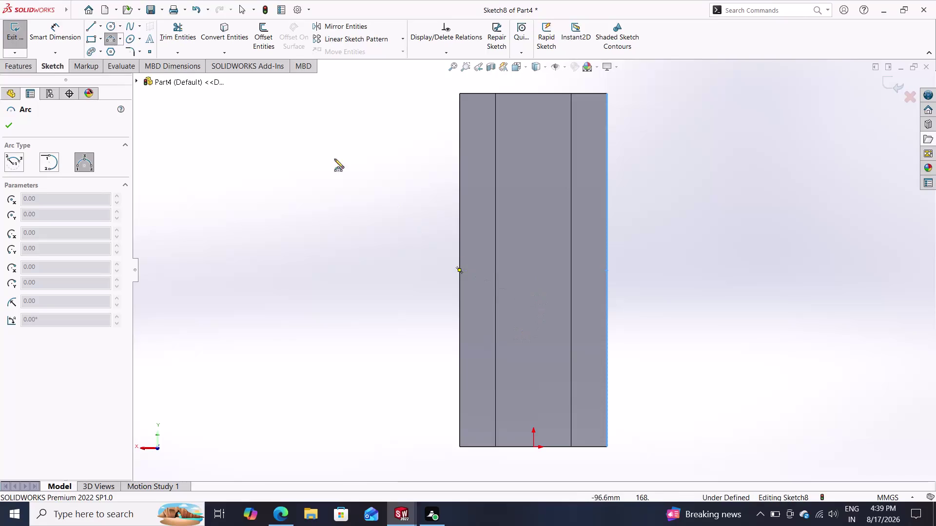
Stop drawing arcs and switch to converting model edges into Sketch8.
click(109, 36)
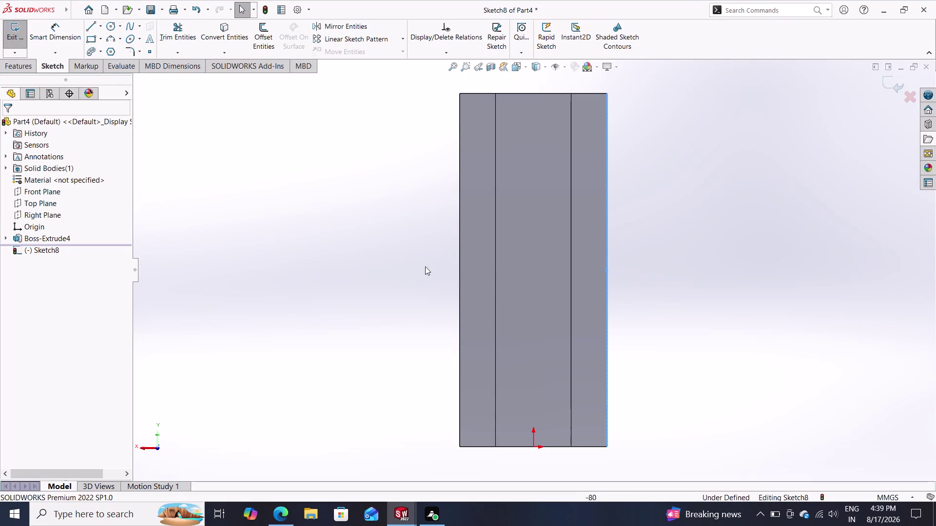
key(Escape)
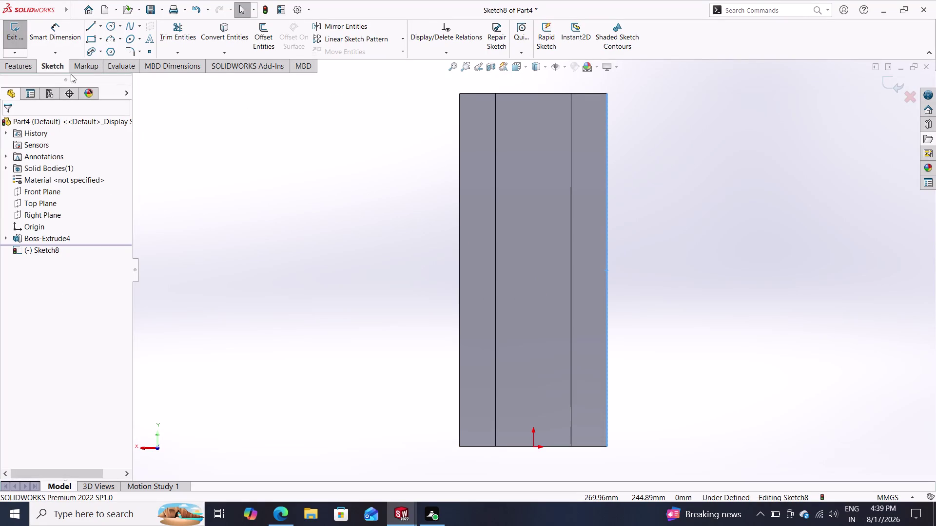
click(226, 35)
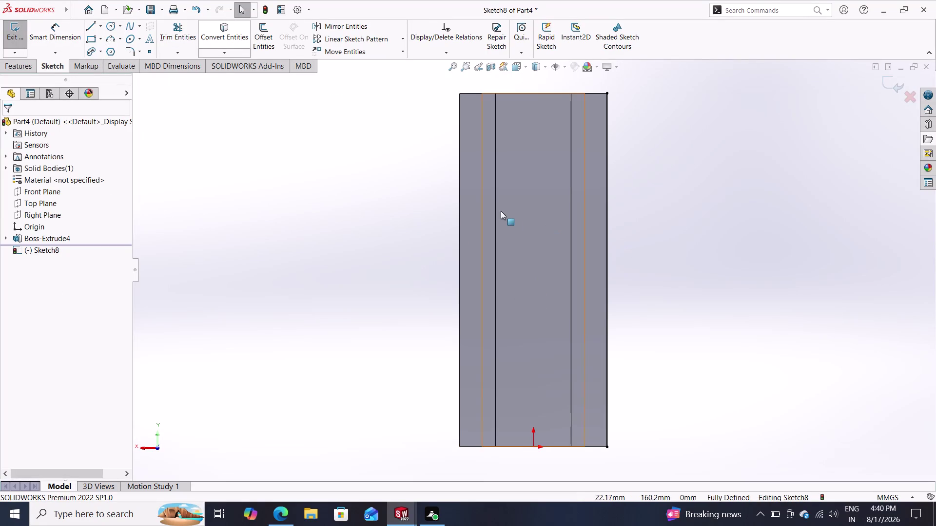
click(458, 202)
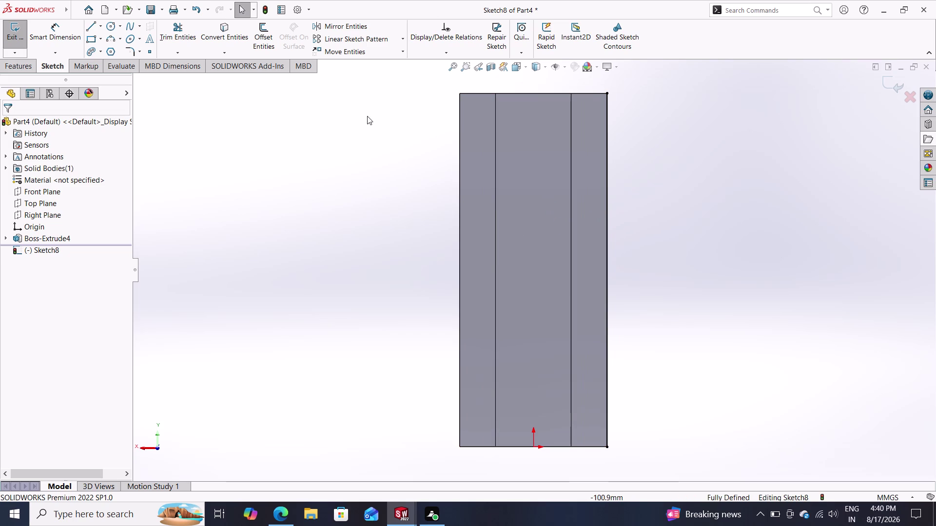
Start Convert Entities and pick the bar's inner, left and right outer edges.
click(223, 30)
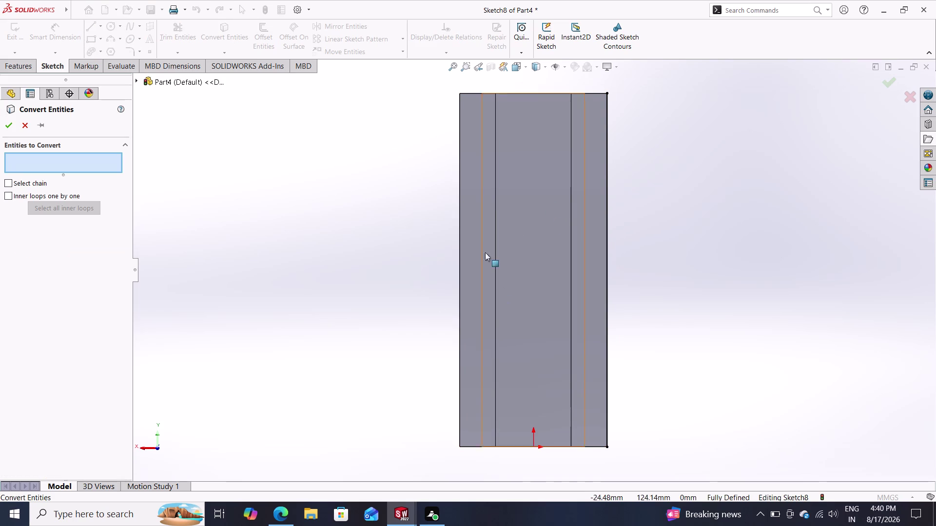
click(458, 220)
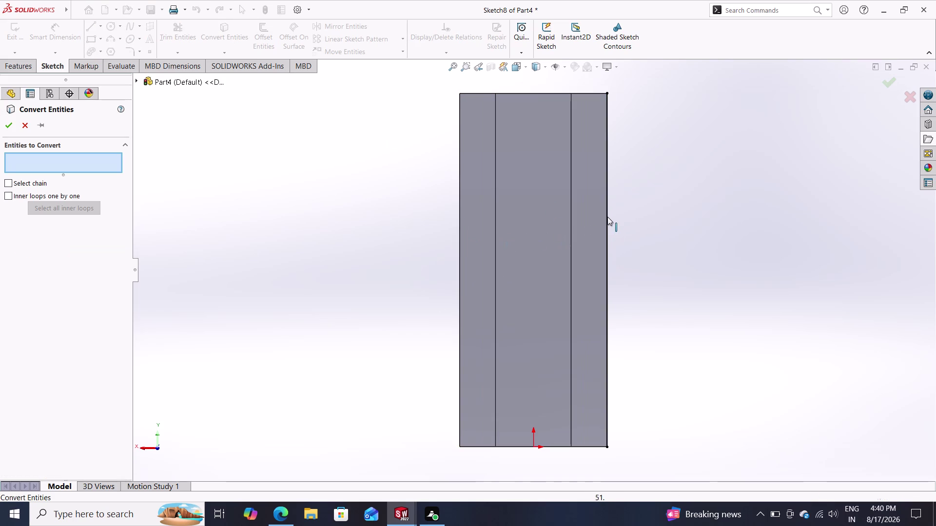
click(608, 217)
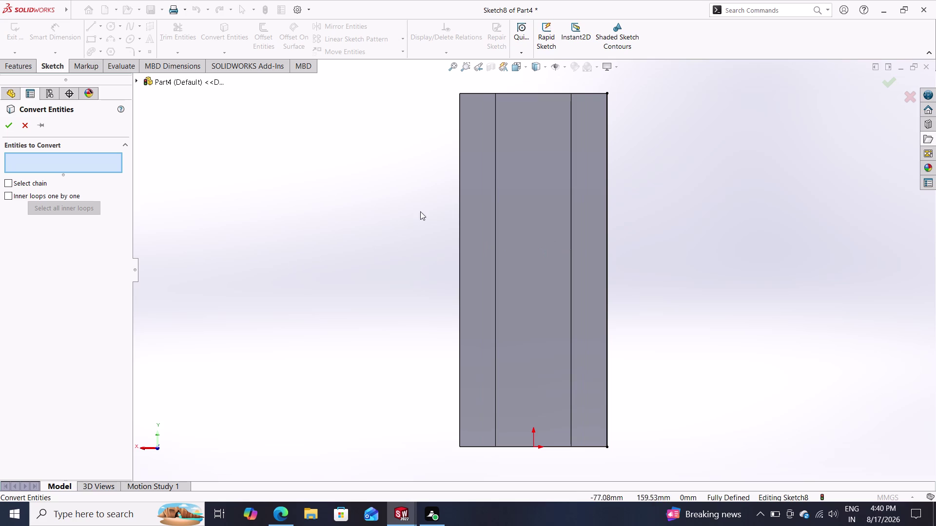
double_click(459, 217)
click(459, 216)
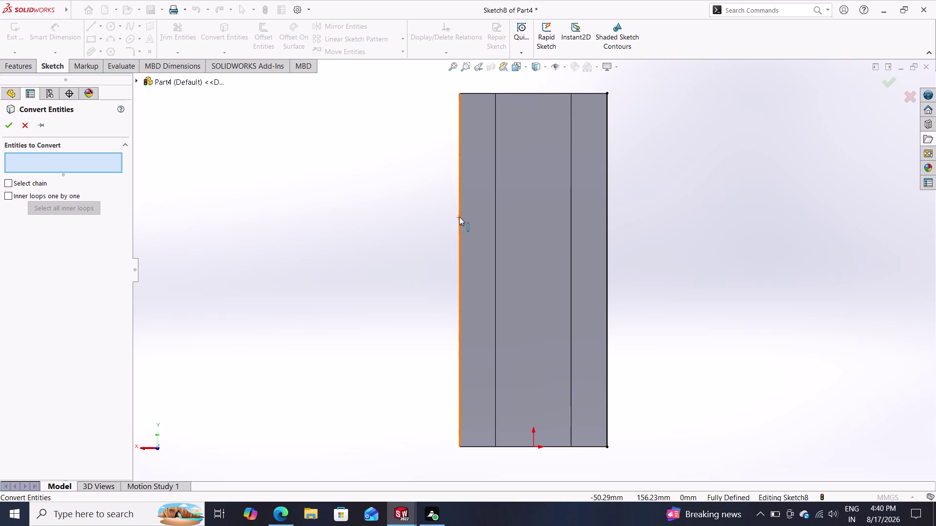
click(606, 212)
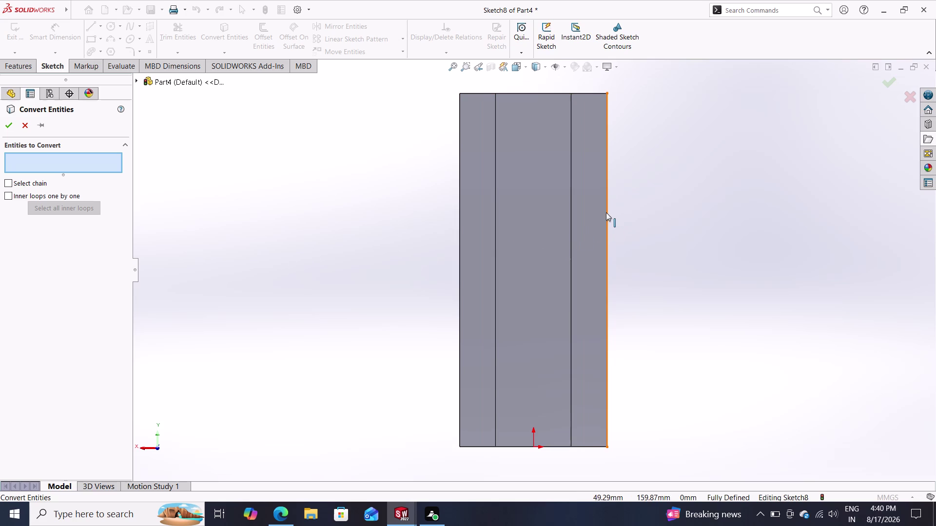
Orbit to the bar's side faces, pick a side edge, then cancel the conversion.
middle_drag(682, 300, 657, 316)
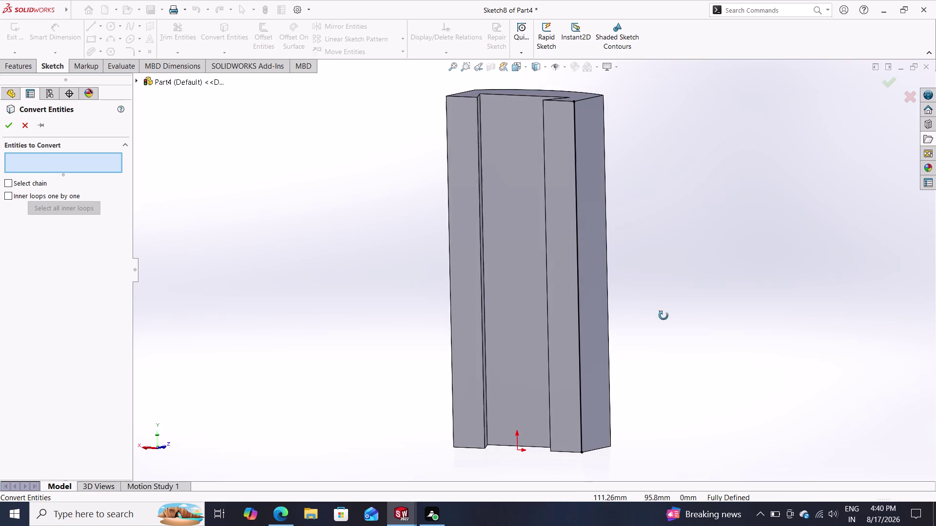
middle_drag(657, 316, 736, 314)
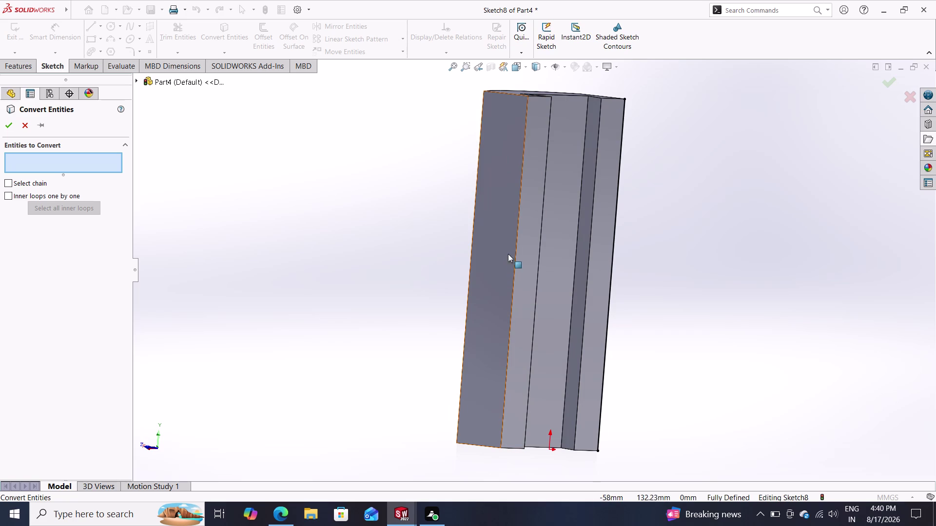
double_click(515, 248)
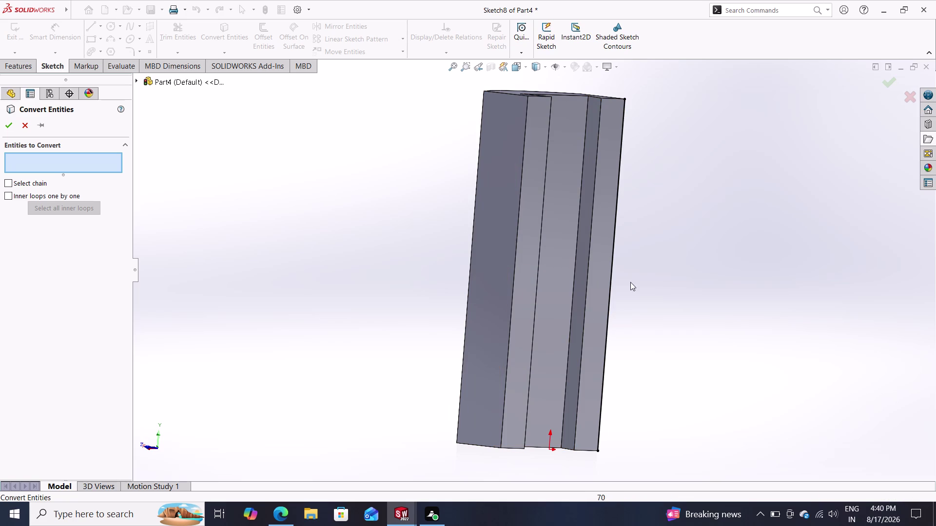
key(Escape)
key(Escape)
click(5, 124)
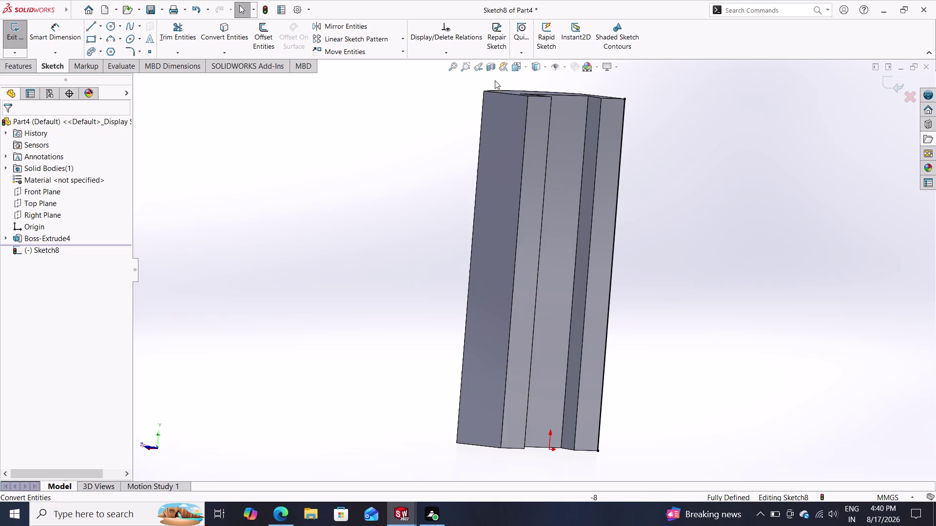
Return to the face-on view and try placing arc points on the bar's edges.
click(481, 66)
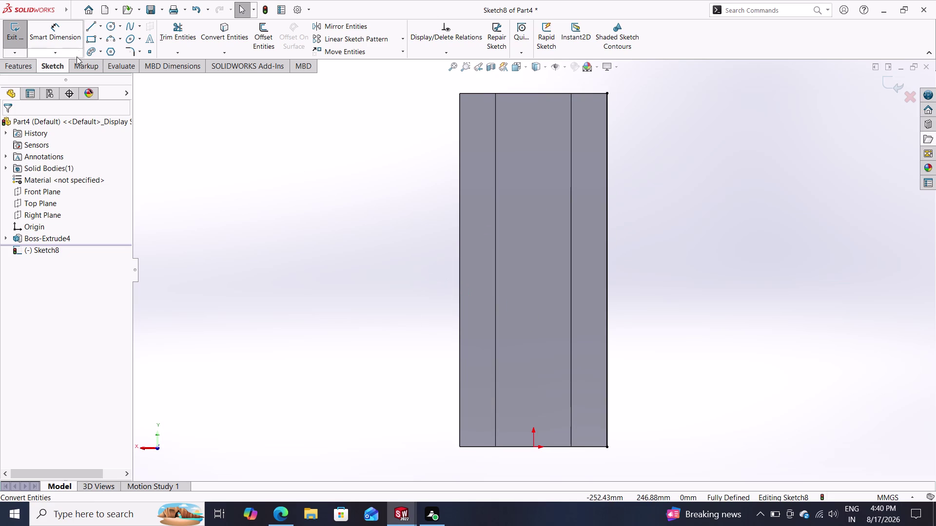
click(292, 262)
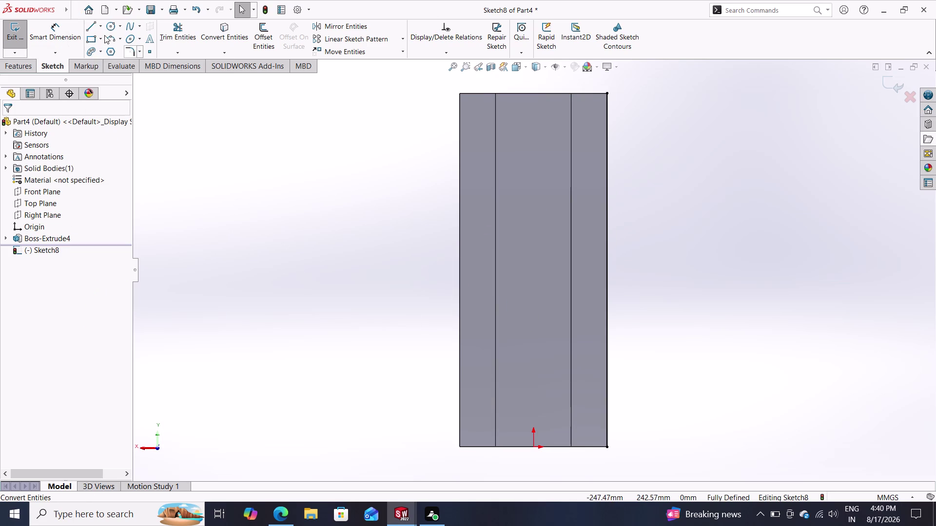
click(104, 35)
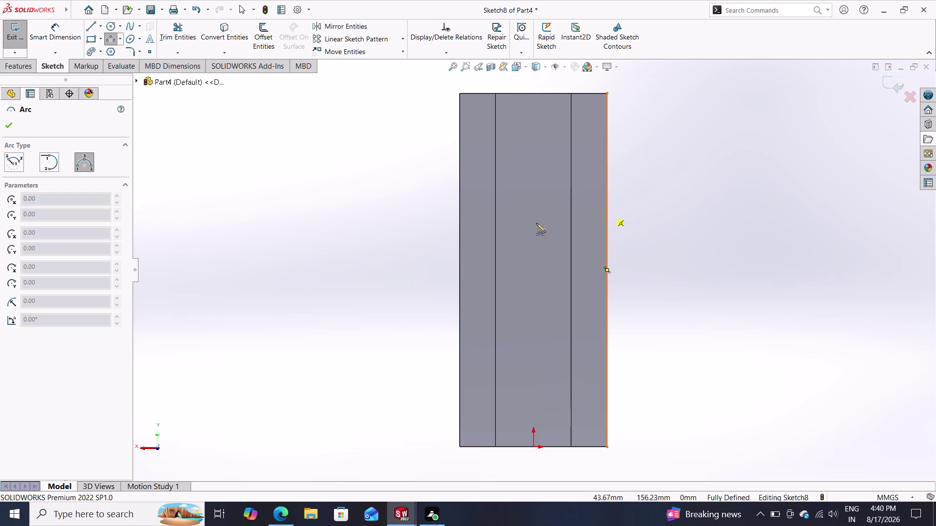
click(458, 214)
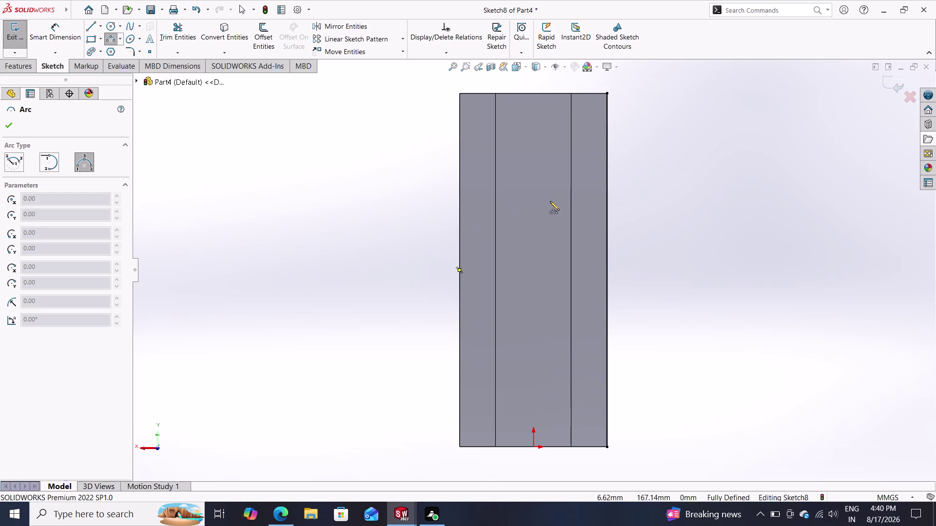
click(606, 211)
click(606, 271)
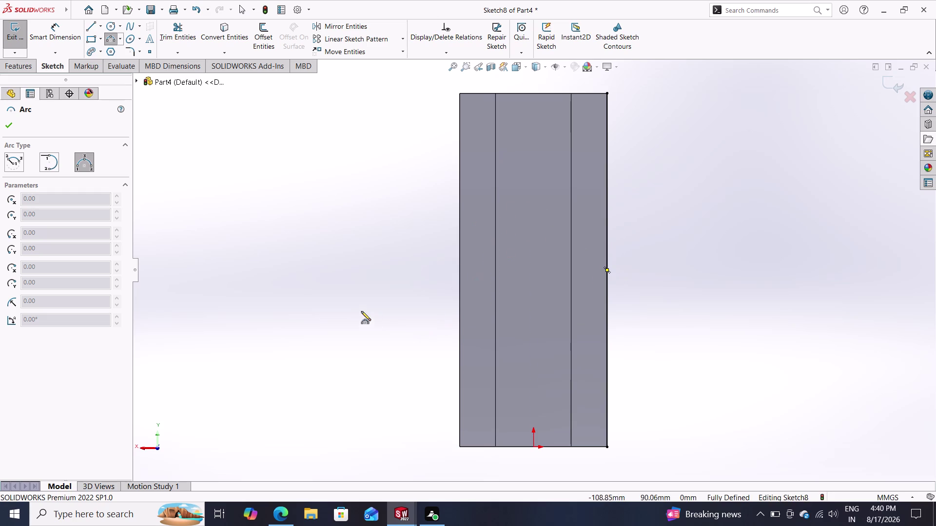
click(319, 313)
Cancel the arc drawing with repeated Escape.
key(Escape)
key(Escape)
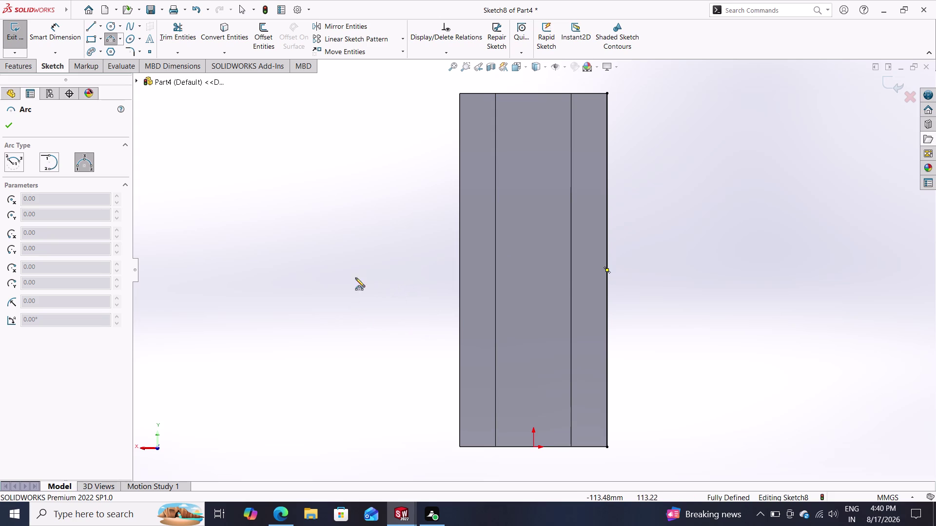
key(Escape)
key(Escape)
key(Escape)
key(Escape)
key(Escape)
key(Escape)
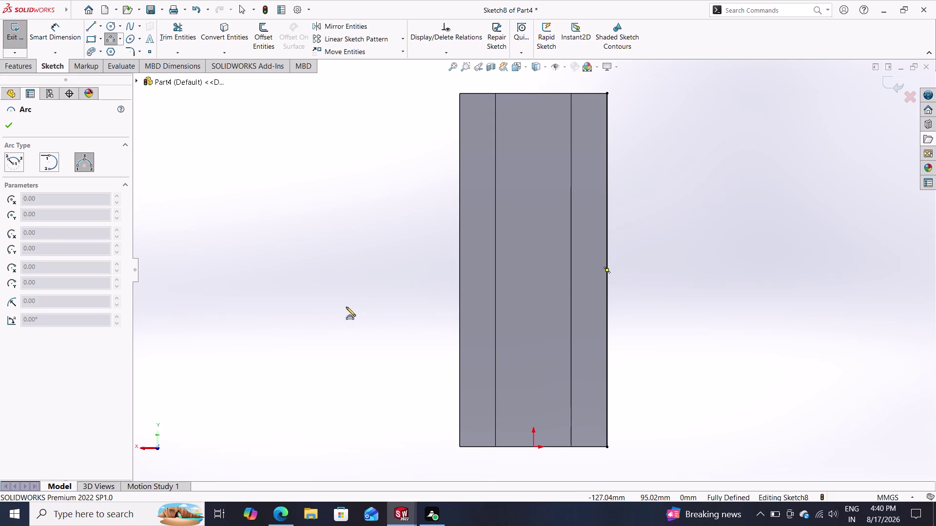
click(346, 307)
click(657, 222)
key(Escape)
key(Escape)
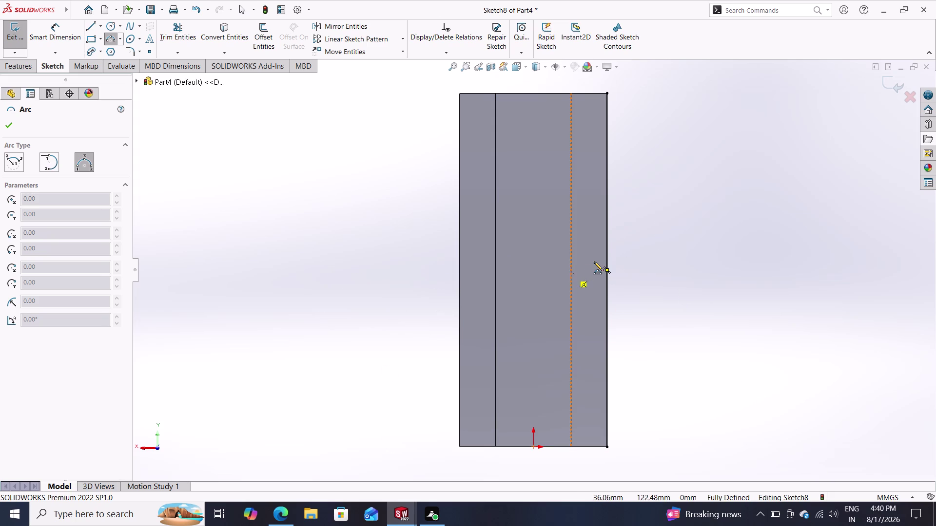
key(Escape)
key(Escape)
click(5, 123)
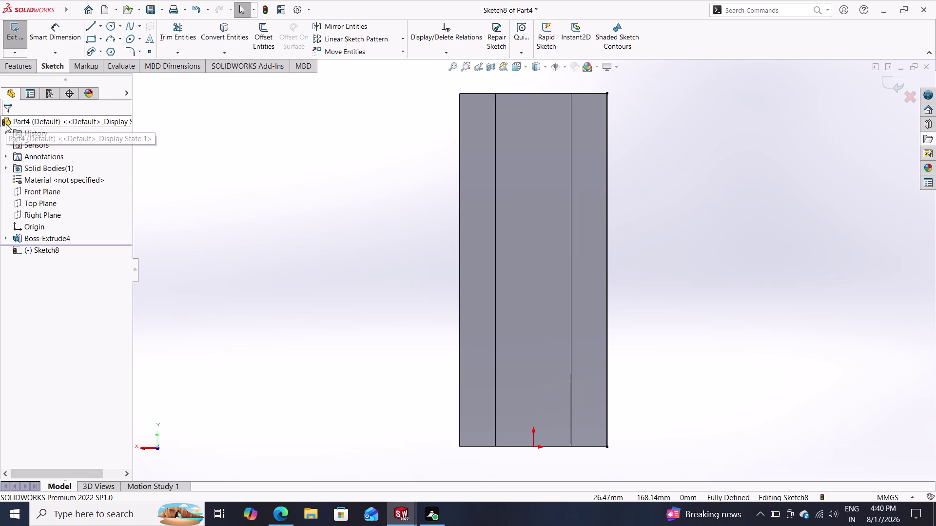
Try drawing an arc along the bar's left edge again, then stop.
click(109, 39)
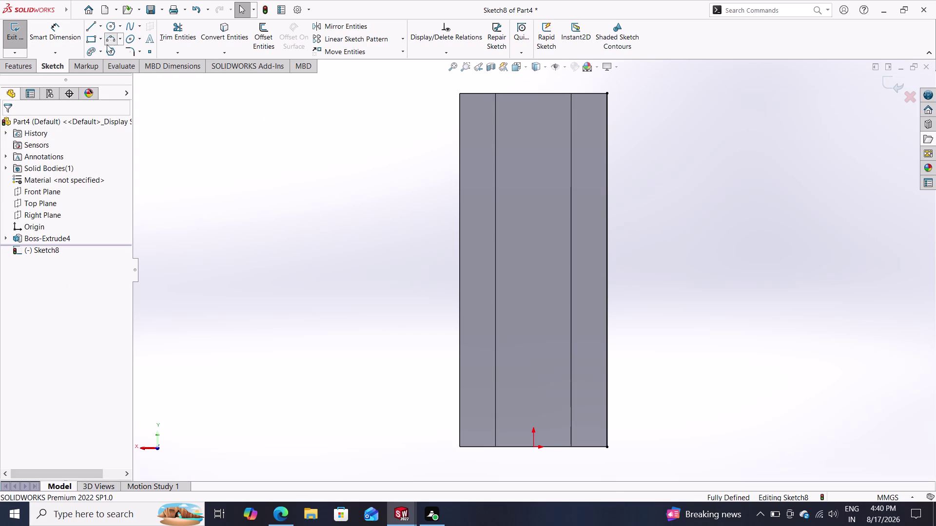
click(458, 238)
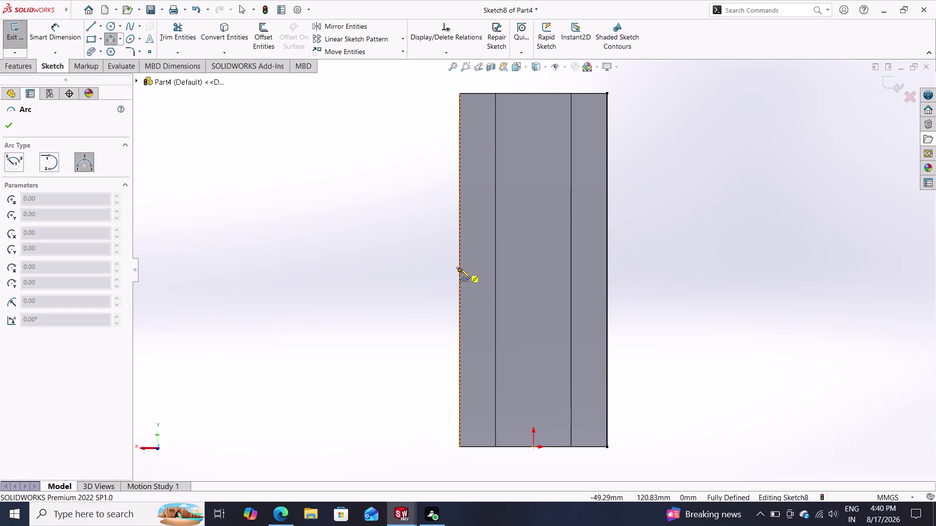
click(459, 269)
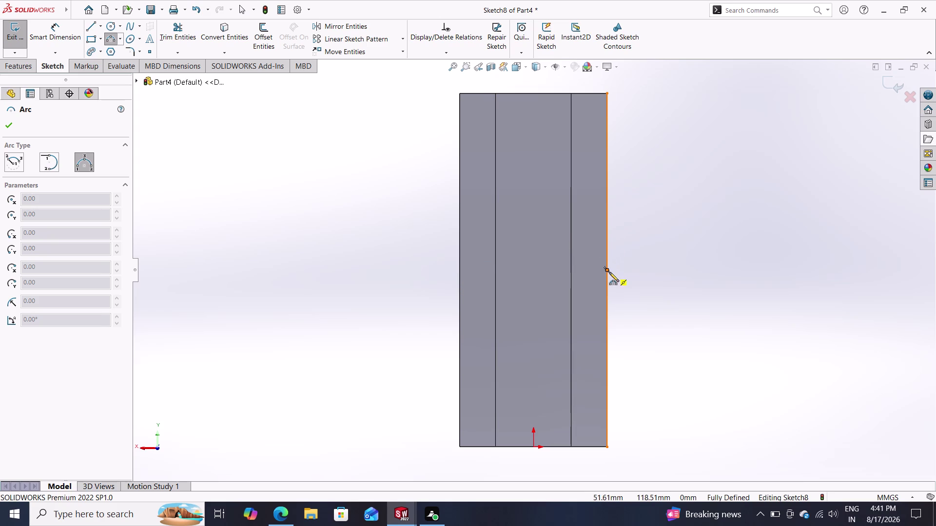
key(Escape)
key(Escape)
key(Escape)
Restart Convert Entities, zoom in, and pick the bar's left outer and other edges.
click(223, 40)
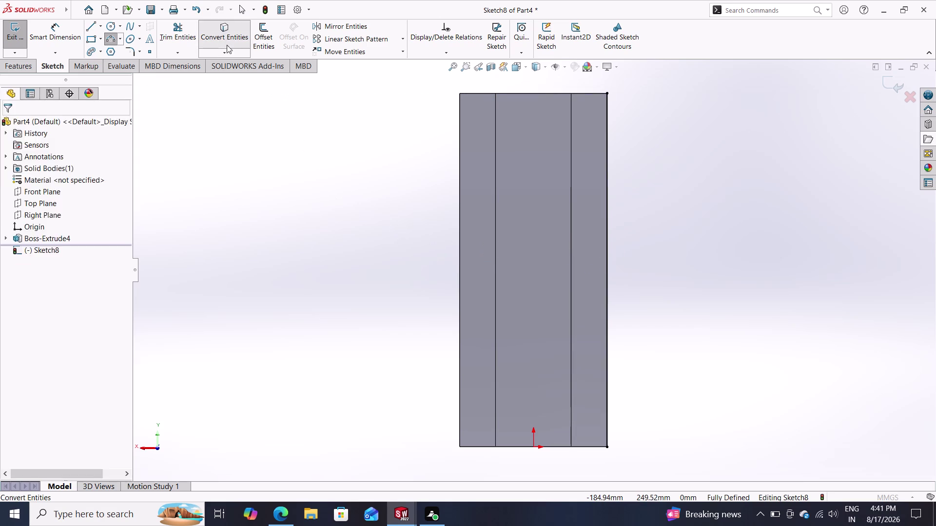
click(459, 227)
double_click(458, 228)
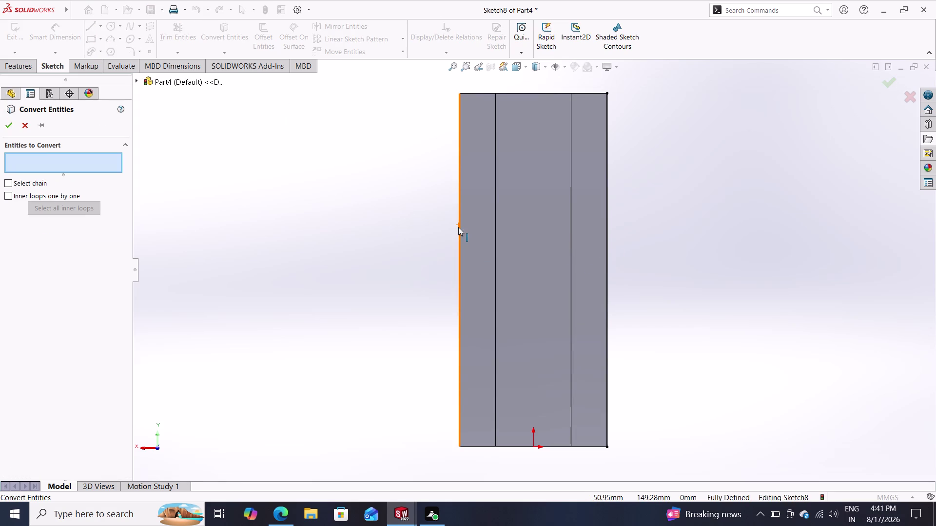
middle_click(459, 227)
scroll(up, 3)
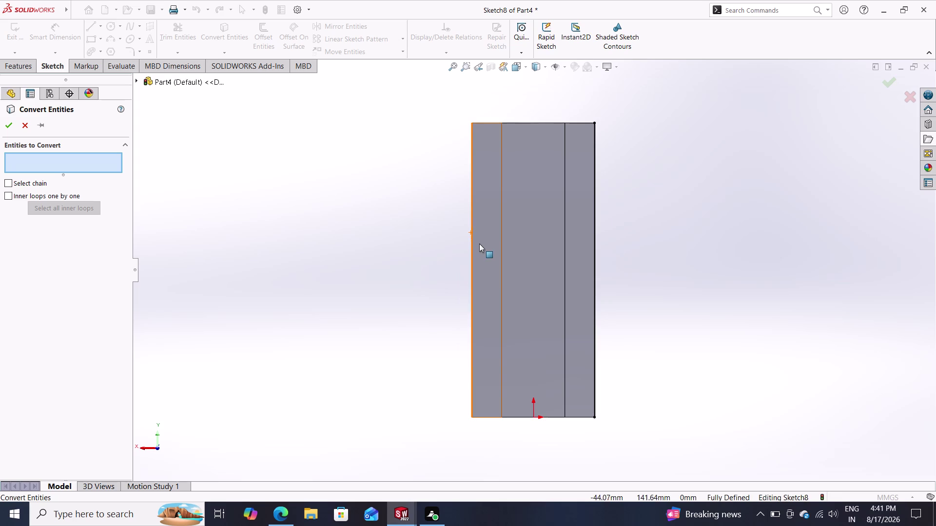
scroll(down, 3)
scroll(up, 3)
scroll(down, 3)
scroll(down, 3)
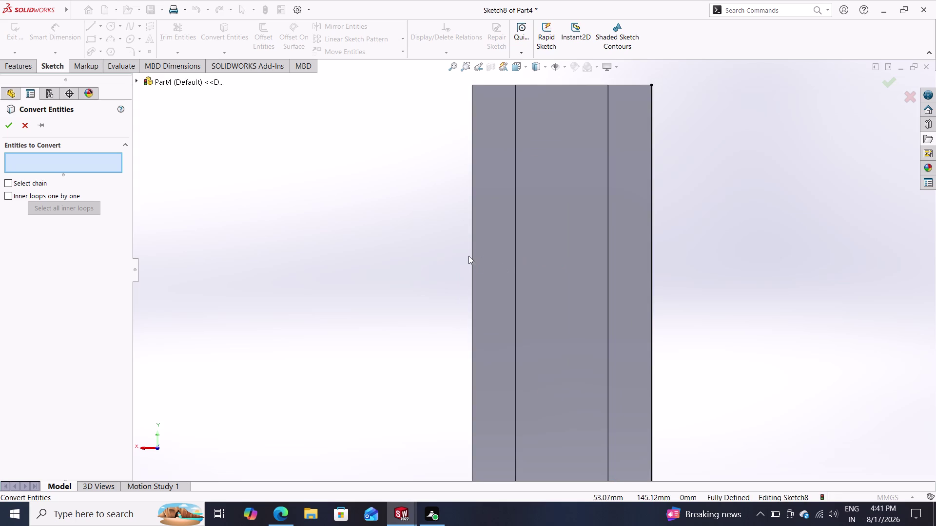
click(472, 259)
click(652, 266)
click(543, 86)
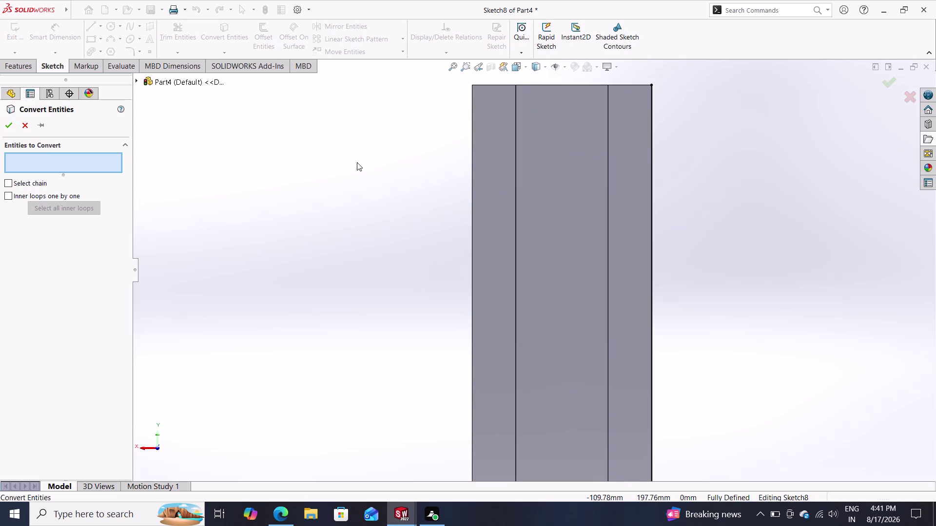
Double-click an edge, press Escape, and zoom the view.
triple_click(471, 230)
double_click(471, 230)
key(Escape)
key(Escape)
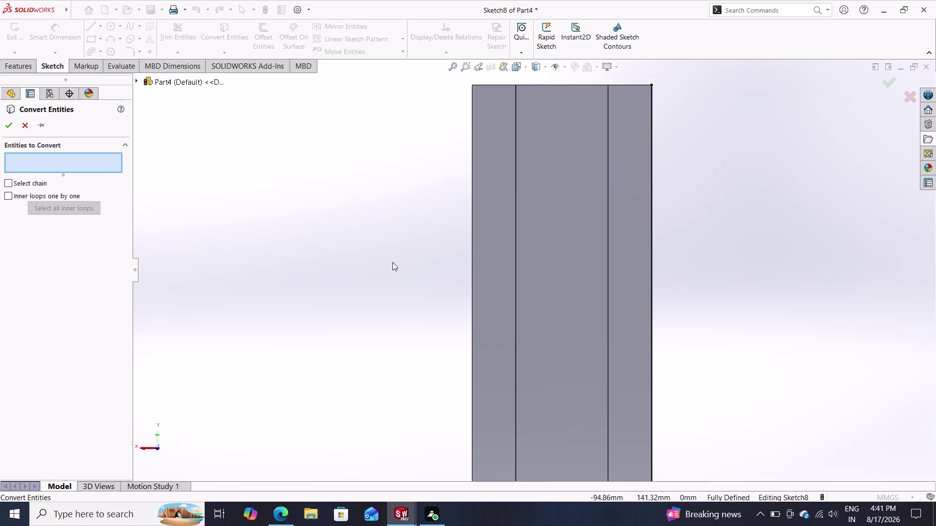
scroll(down, 3)
scroll(up, 3)
scroll(up, 3)
Orbit to show the grooved top face and leave edge conversion unapplied.
middle_drag(436, 274, 439, 276)
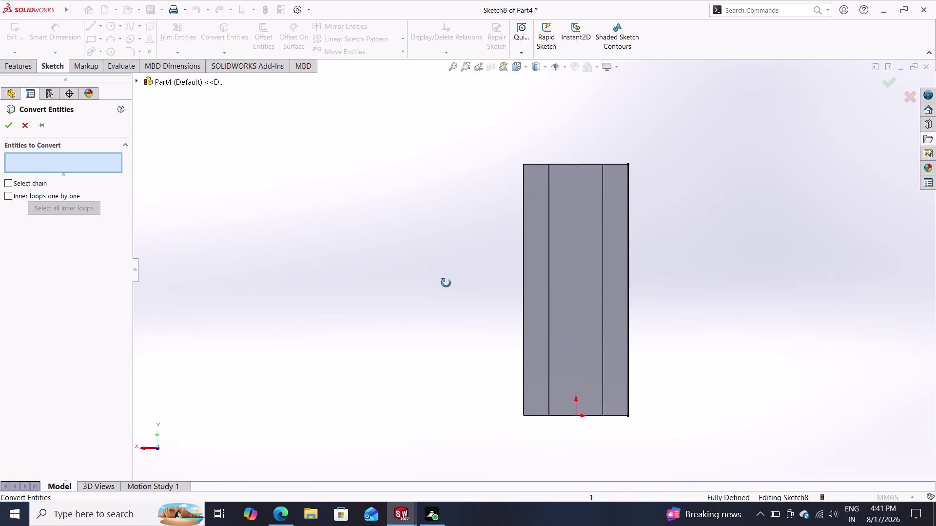
middle_drag(438, 276, 493, 390)
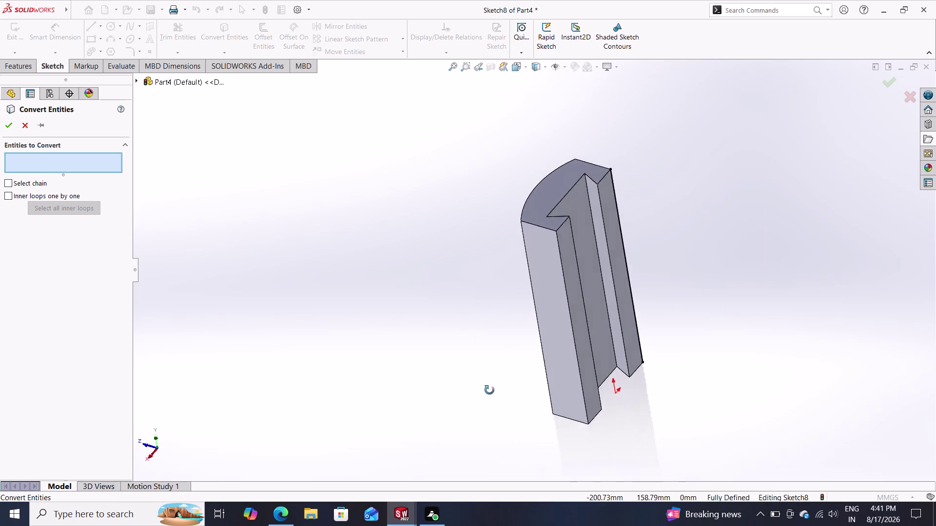
middle_drag(493, 390, 375, 418)
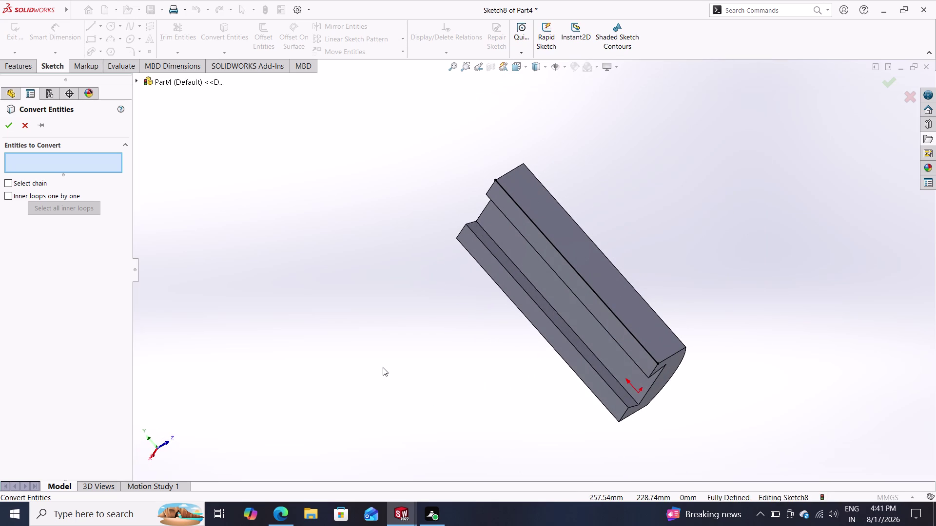
key(Escape)
click(8, 124)
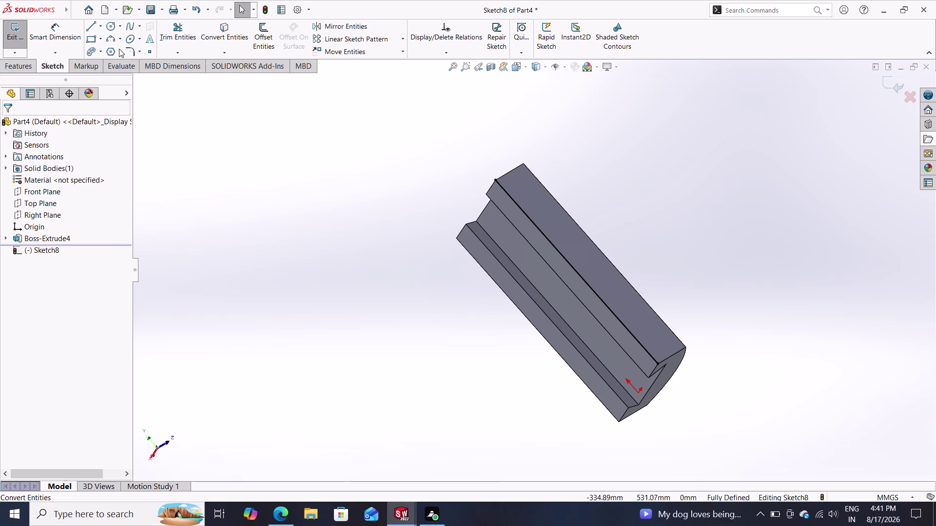
Try placing arc points on the upper ridge and lower groove edges.
click(112, 38)
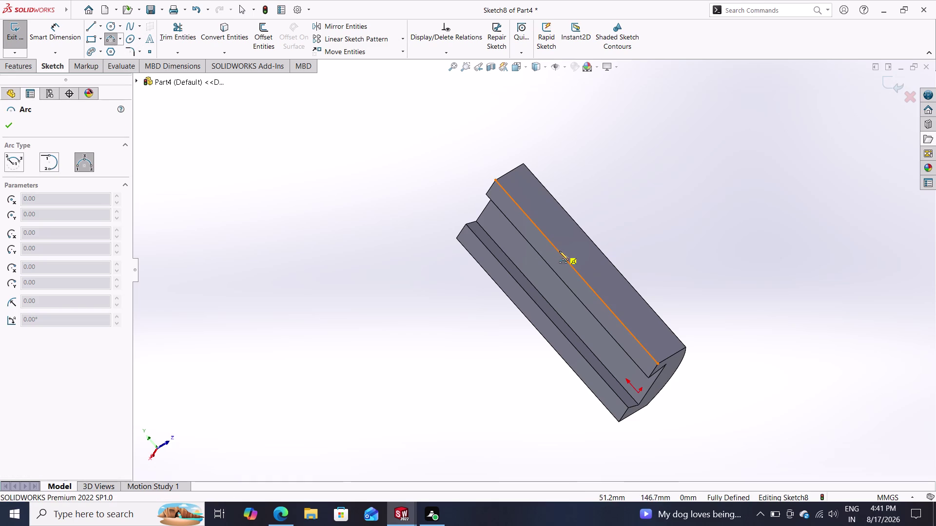
click(559, 251)
click(665, 205)
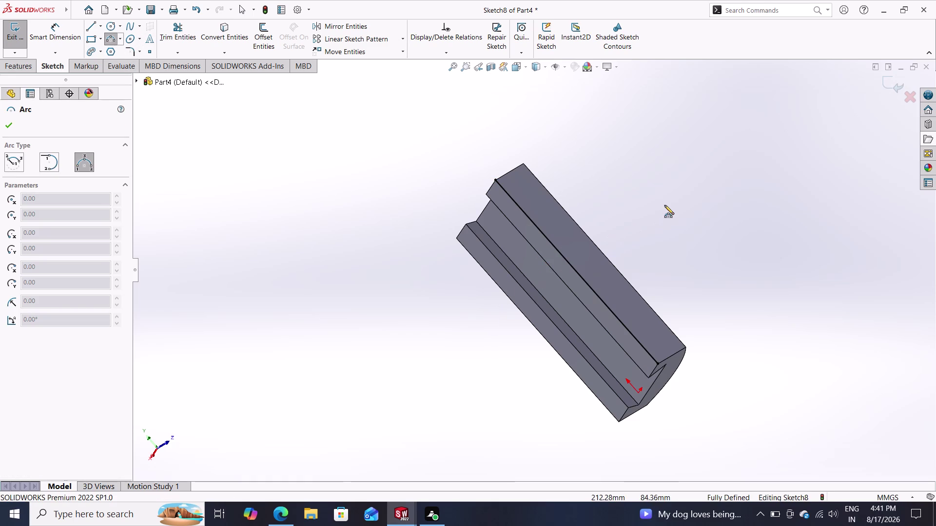
click(535, 307)
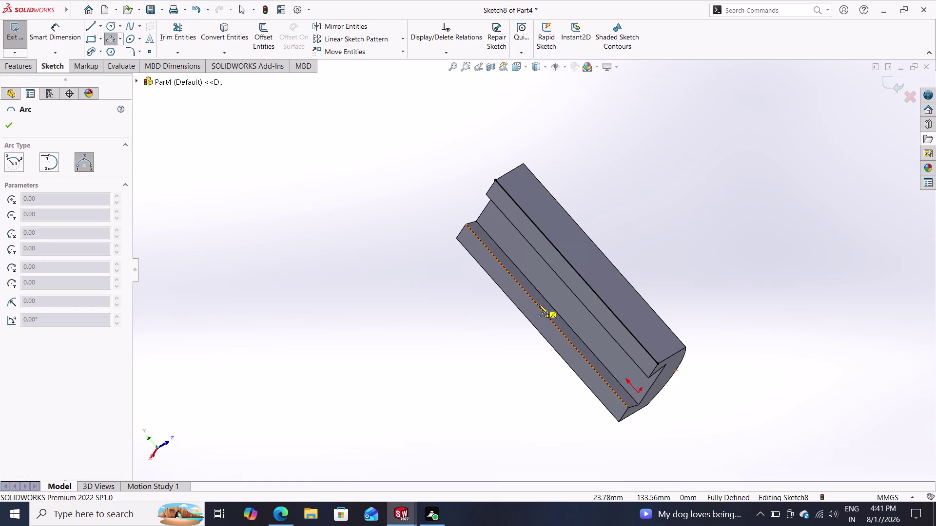
double_click(539, 305)
click(568, 265)
click(571, 264)
drag(571, 264, 562, 271)
drag(548, 279, 539, 282)
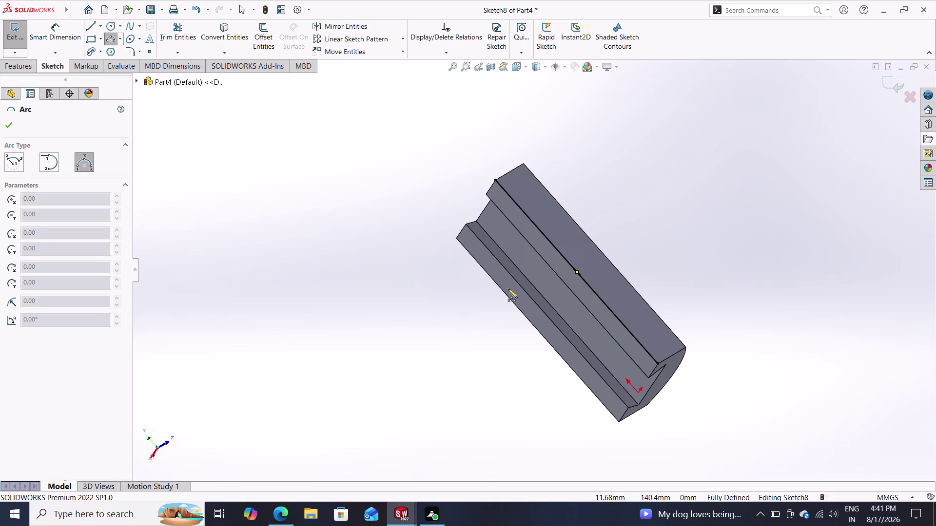
Cancel the arc tool and exit Sketch8.
key(Escape)
key(Escape)
key(Escape)
key(Escape)
key(Escape)
key(Escape)
key(Escape)
click(887, 87)
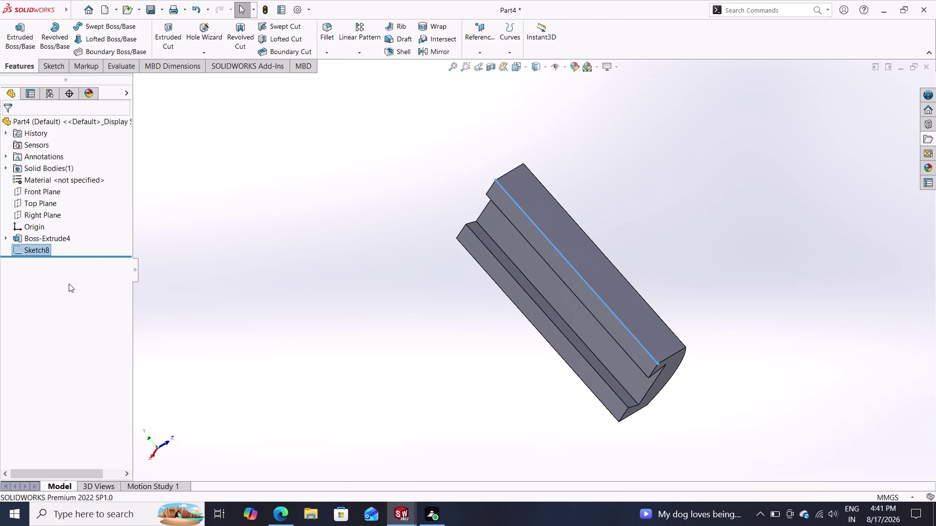
click(21, 215)
Clear the current selection and select the Right Plane.
key(Escape)
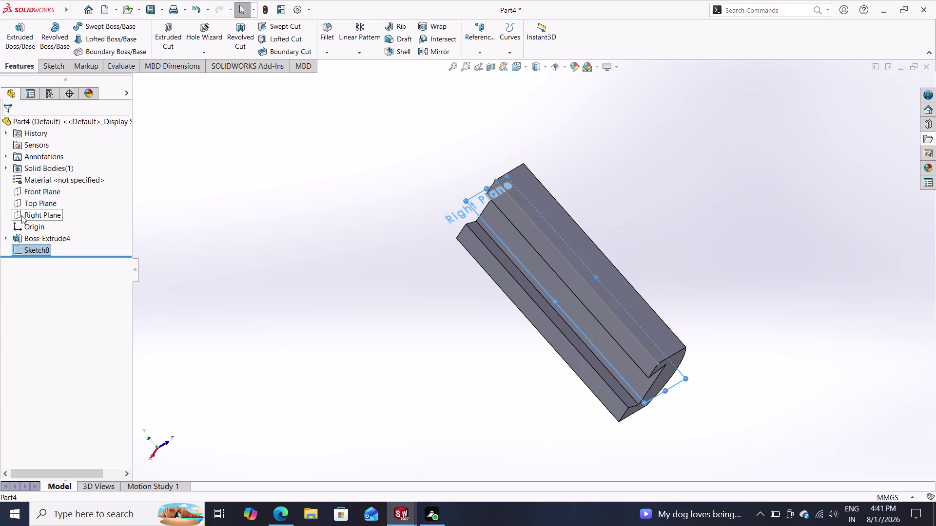
key(Escape)
key(Escape)
key(Escape)
click(493, 264)
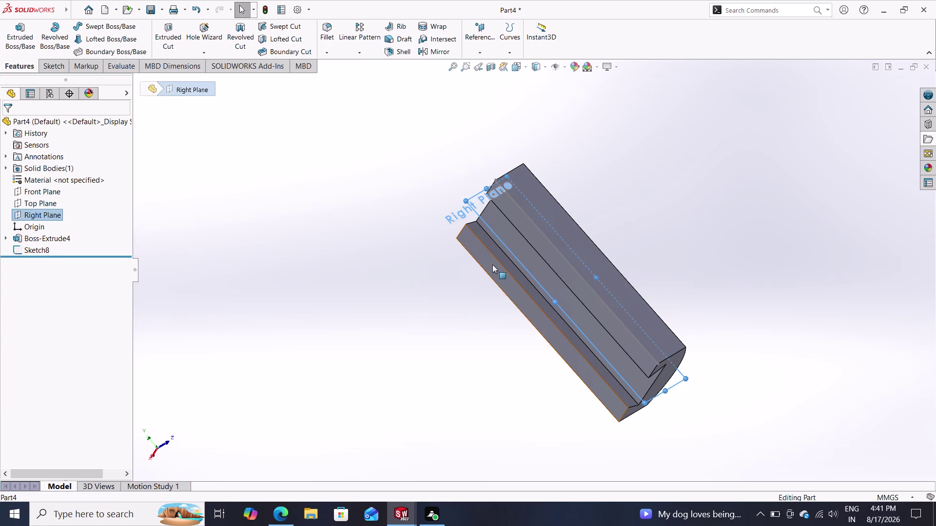
key(Escape)
key(Escape)
key(Escape)
key(Escape)
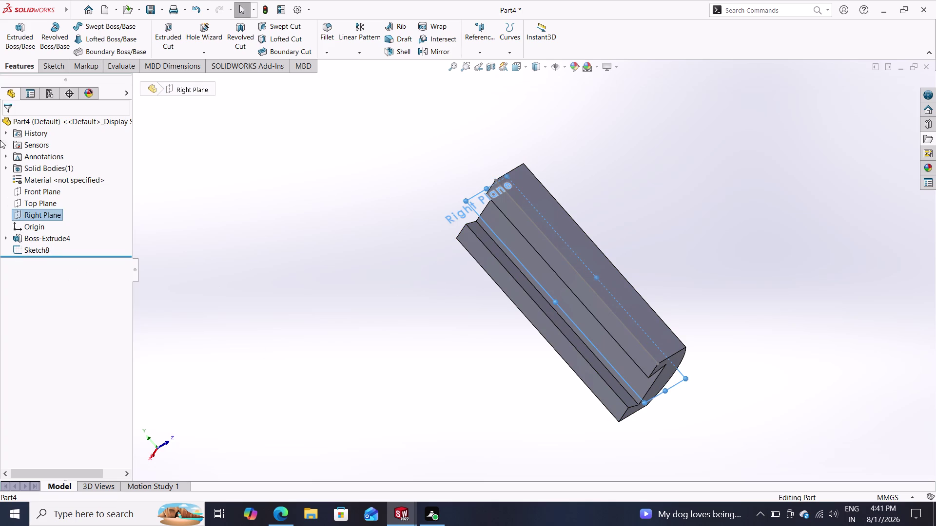
Bring up the Sketch tab commands, then cancel.
triple_click(18, 61)
click(19, 60)
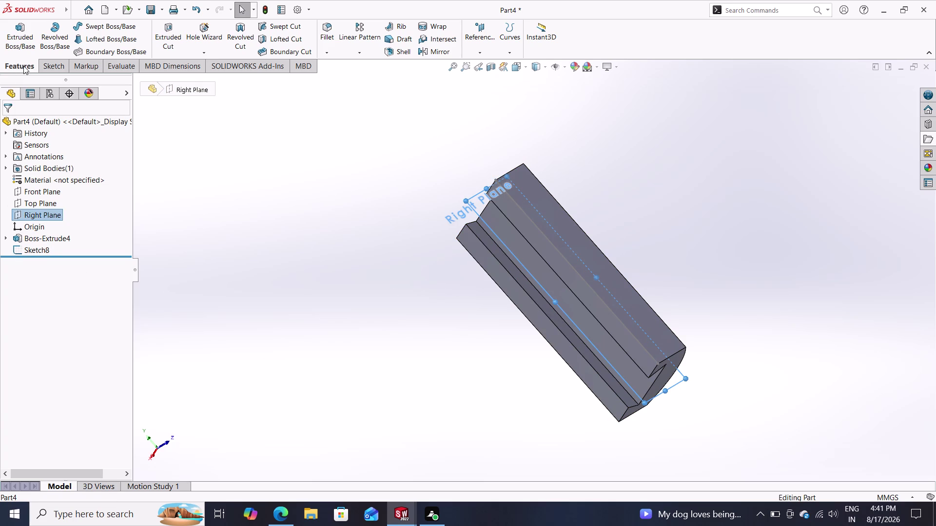
click(23, 66)
click(62, 61)
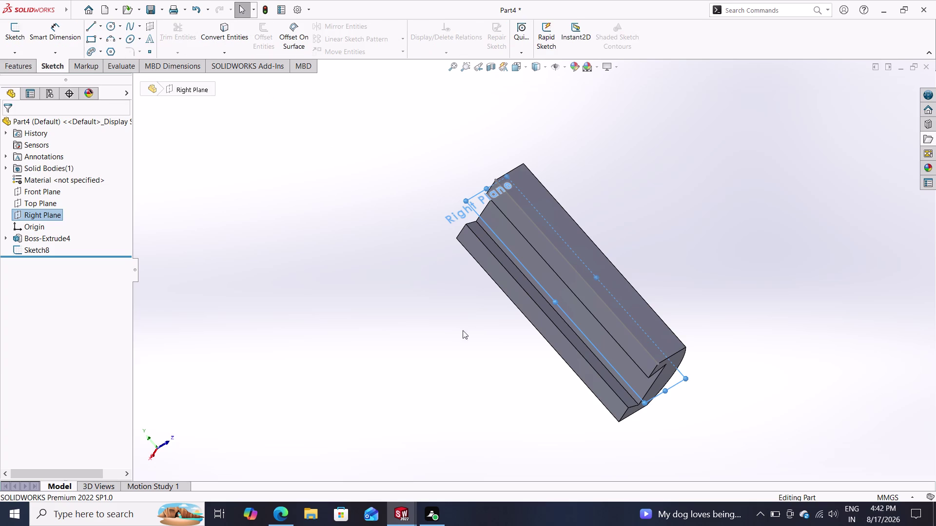
key(Escape)
key(Escape)
Orbit the bar to view its side, curved end and underside.
middle_drag(455, 343, 457, 341)
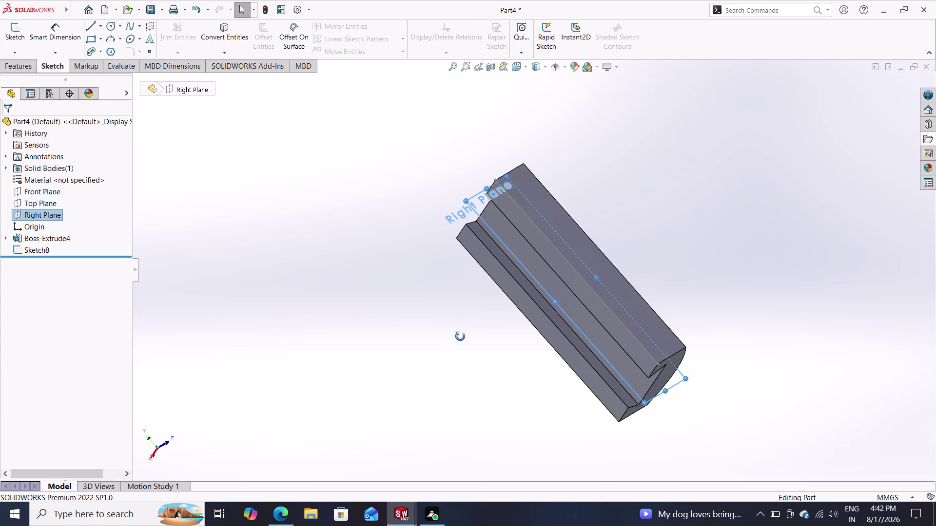
middle_drag(457, 341, 577, 249)
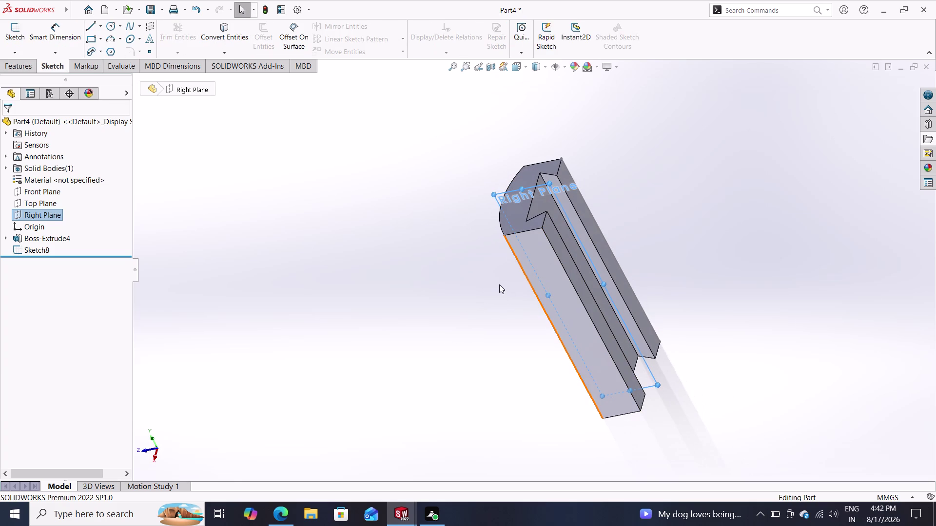
key(Escape)
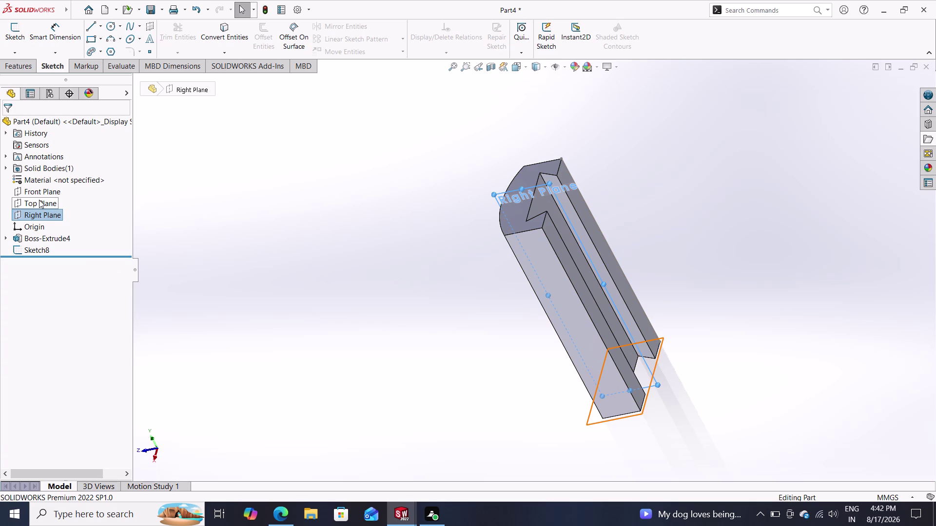
key(Escape)
key(Escape)
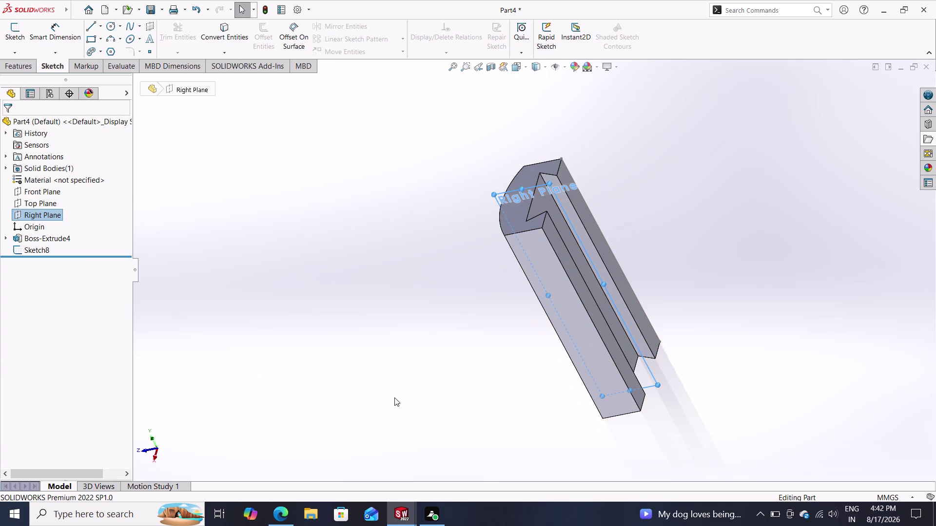
middle_drag(503, 402, 429, 391)
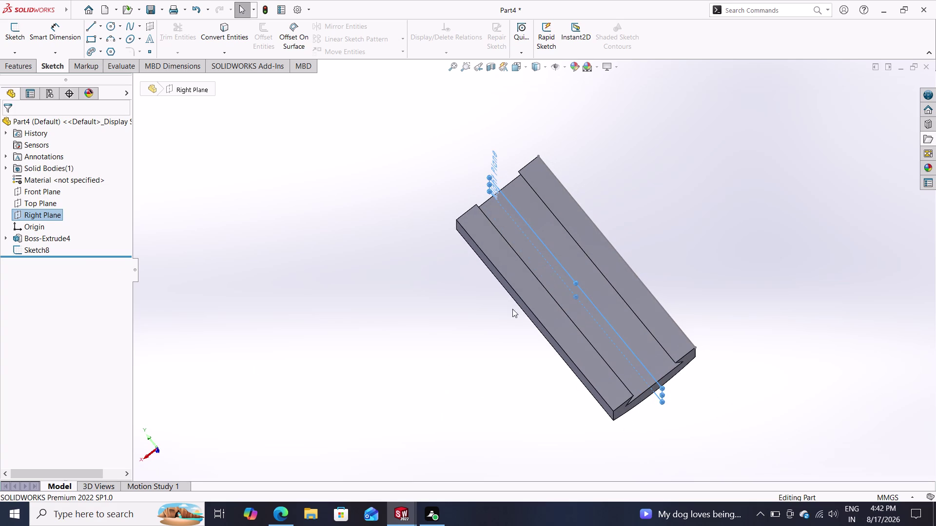
Pick a face on the curved underside and bring up the sketching commands.
click(527, 291)
click(532, 280)
double_click(529, 280)
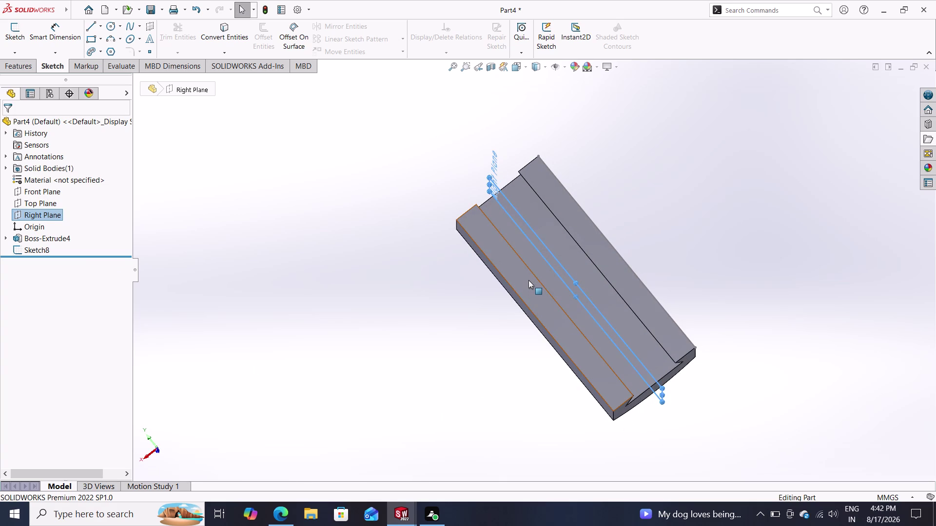
click(26, 60)
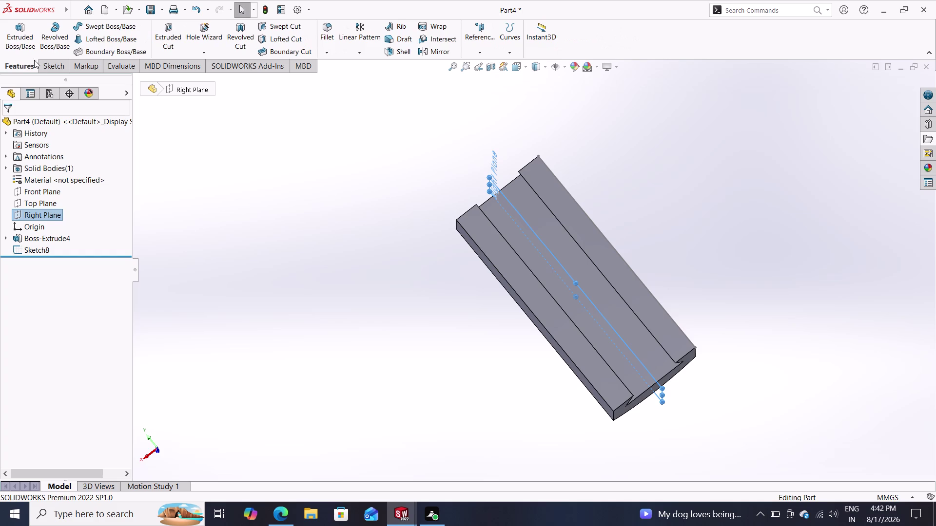
click(48, 67)
Start a new sketch, then cancel the plane-selection prompt.
click(15, 32)
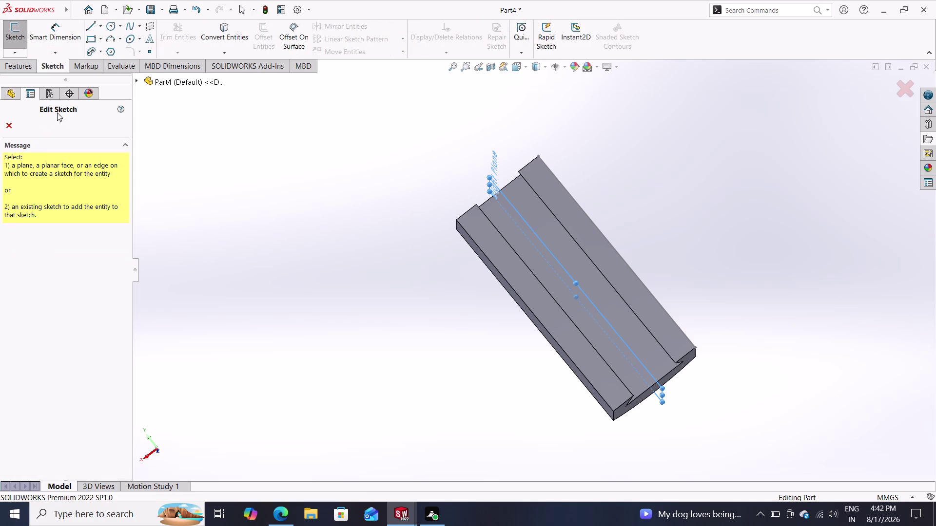
click(906, 86)
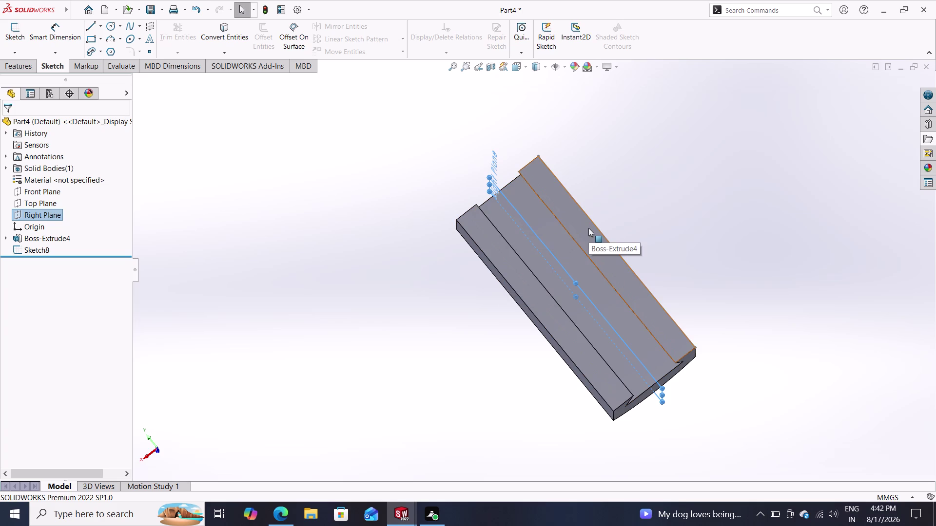
key(Escape)
key(Escape)
key(Escape)
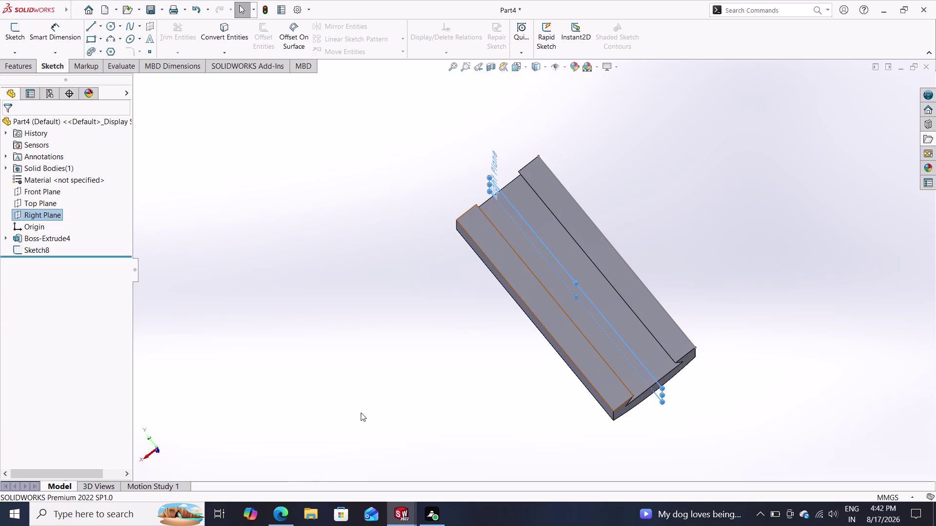
key(Escape)
key(Escape)
Reopen Sketch8, undo twice, zoom, and activate Convert Entities on the bar.
click(529, 292)
key(ctrl+z)
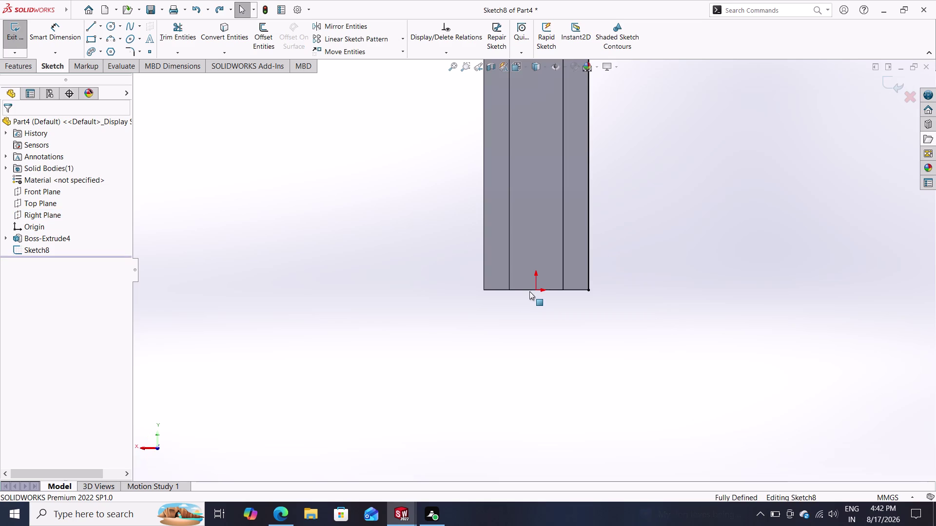
key(ctrl+z)
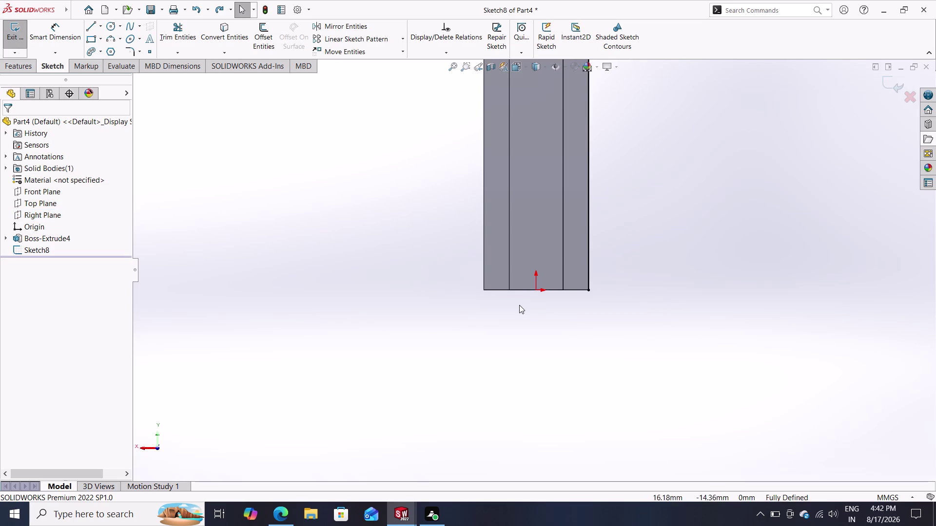
scroll(down, 3)
scroll(down, 3)
scroll(down, 3)
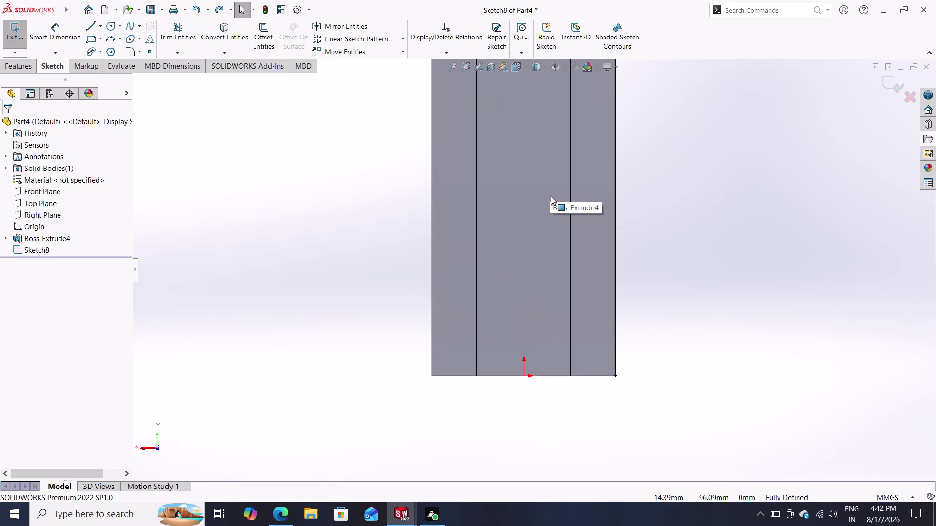
scroll(up, 3)
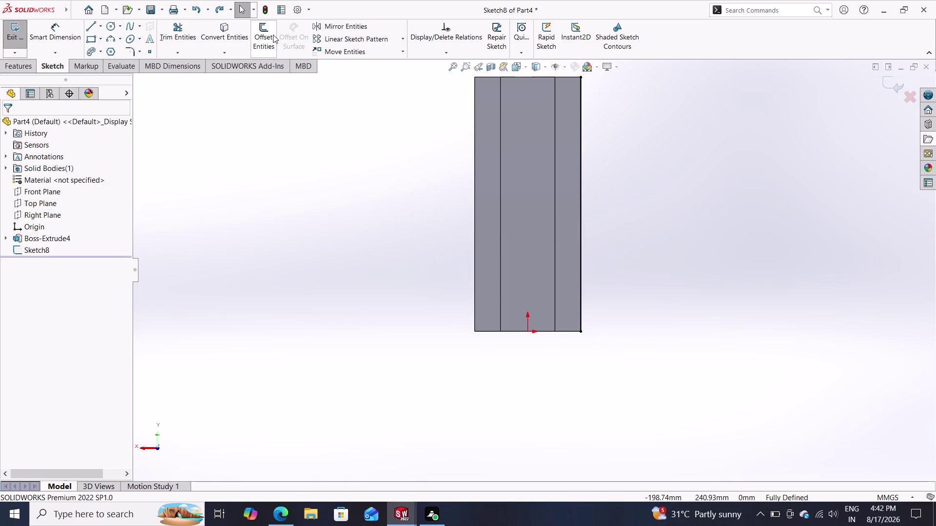
click(225, 38)
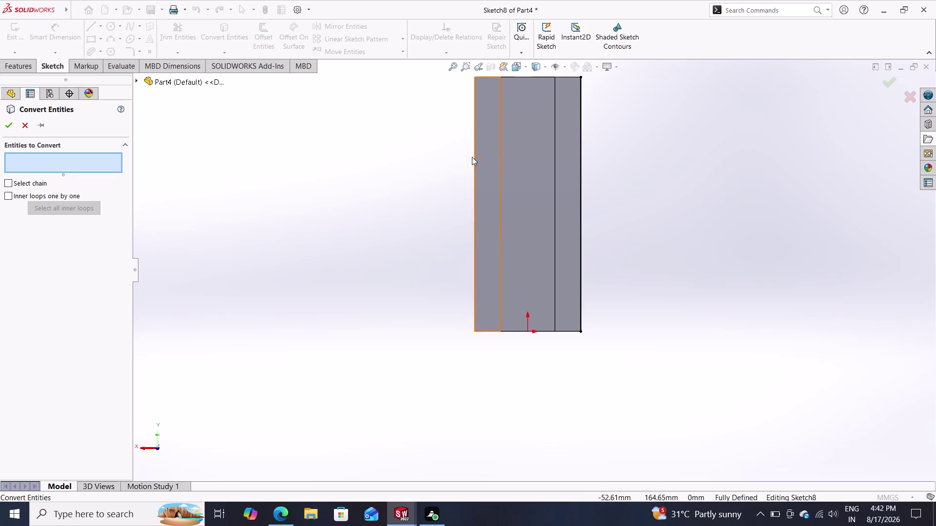
click(474, 159)
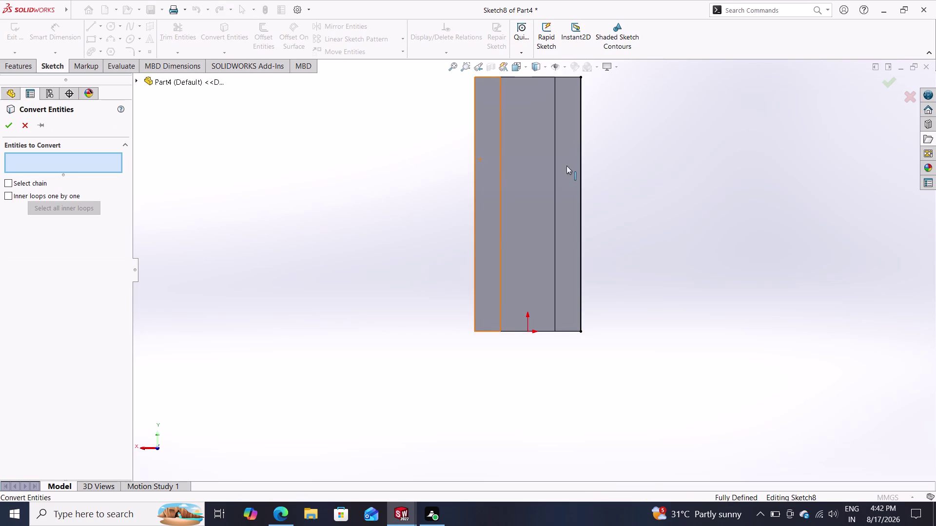
double_click(499, 170)
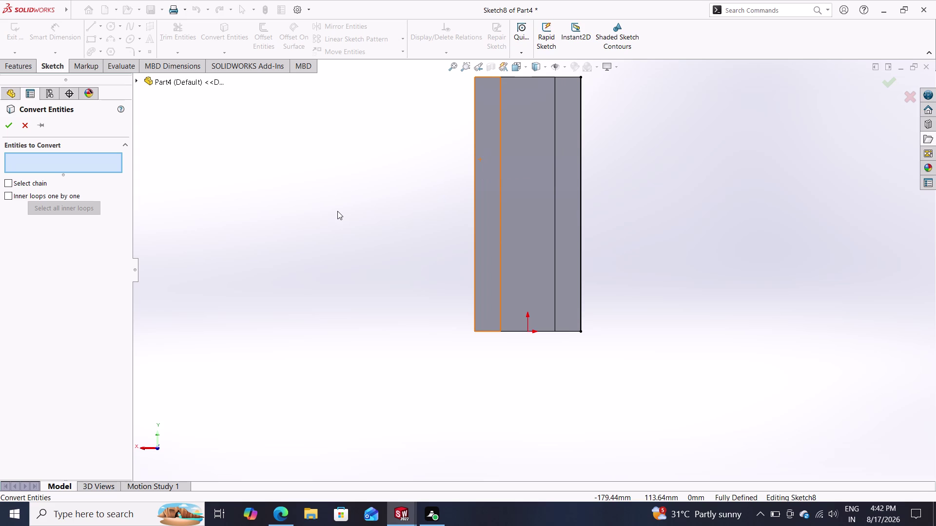
click(473, 154)
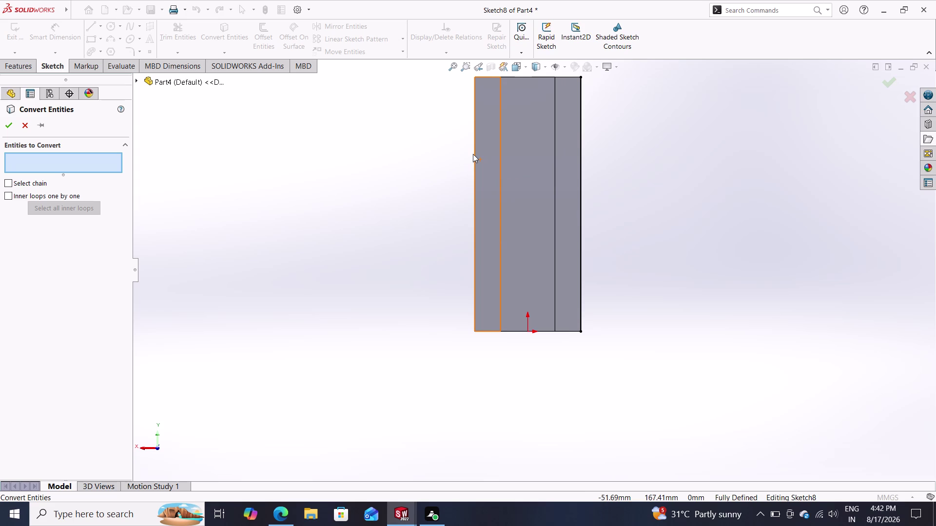
triple_click(474, 155)
double_click(475, 154)
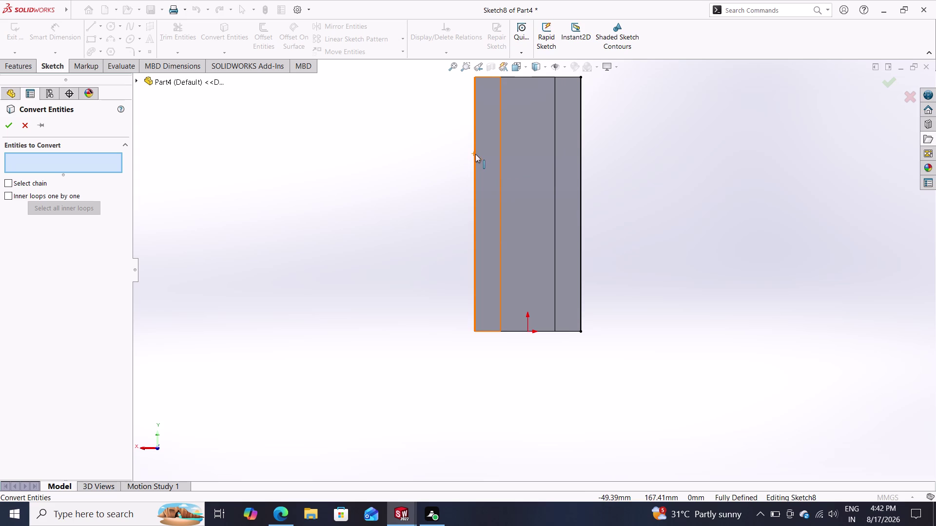
key(Escape)
key(Escape)
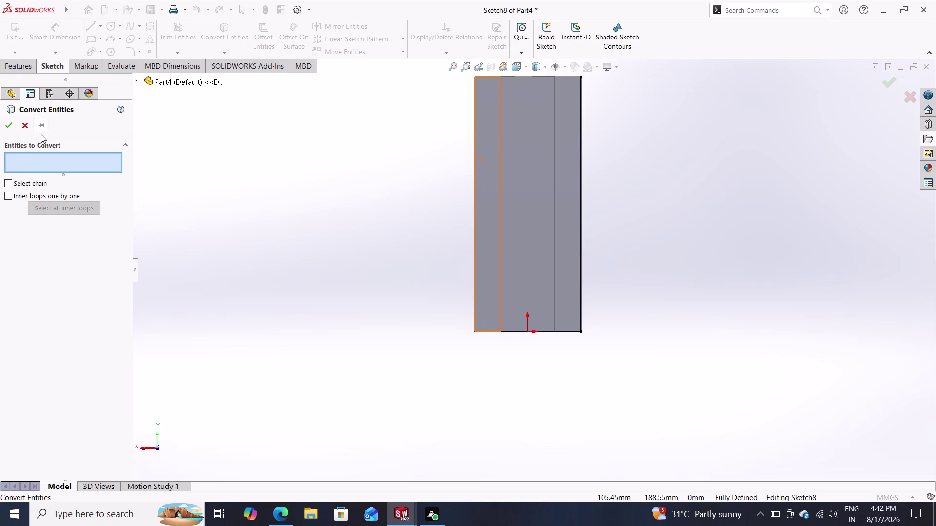
click(28, 125)
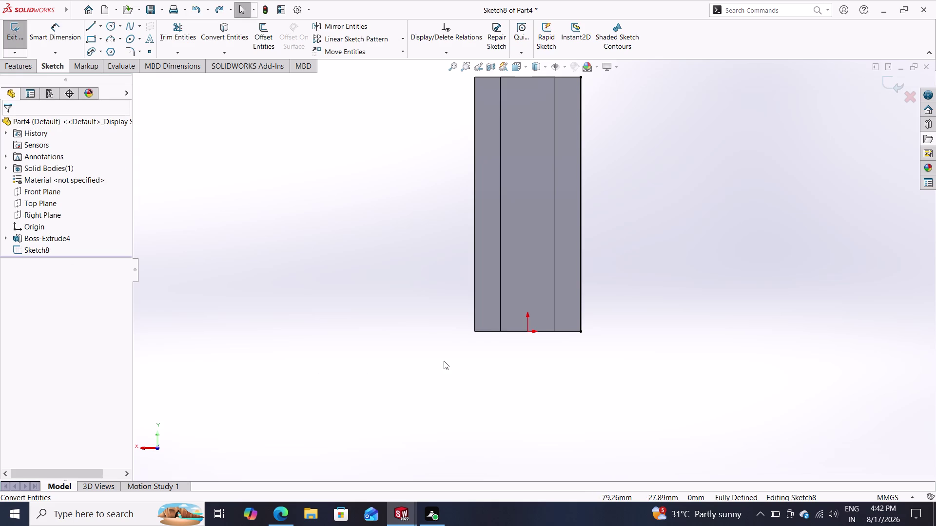
click(580, 212)
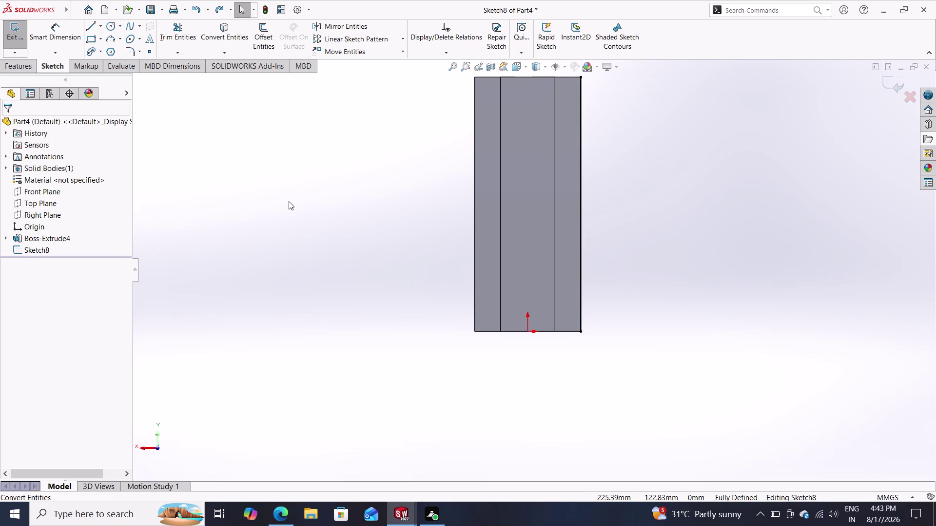
click(474, 213)
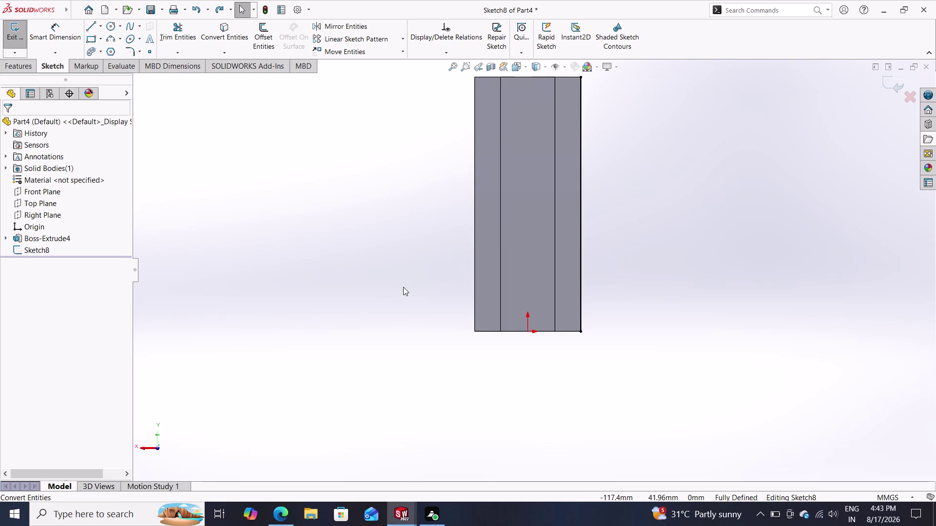
click(222, 28)
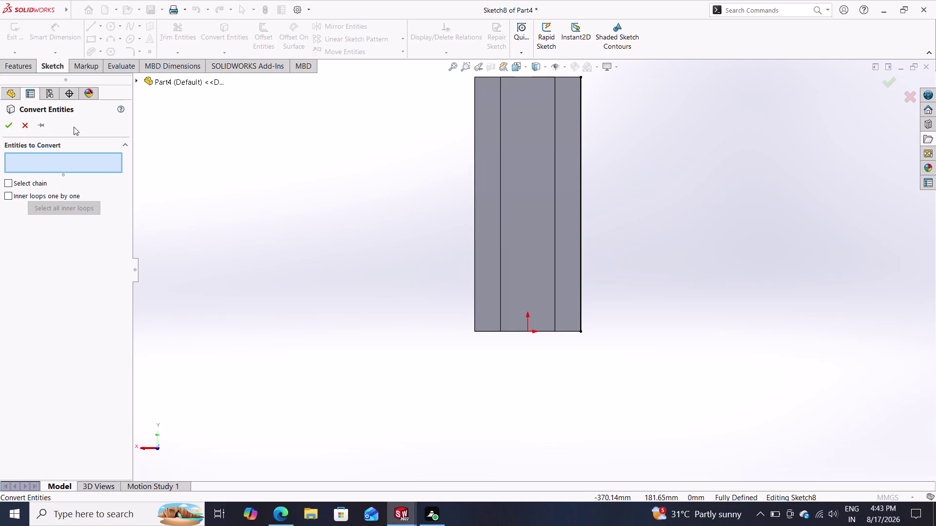
double_click(5, 122)
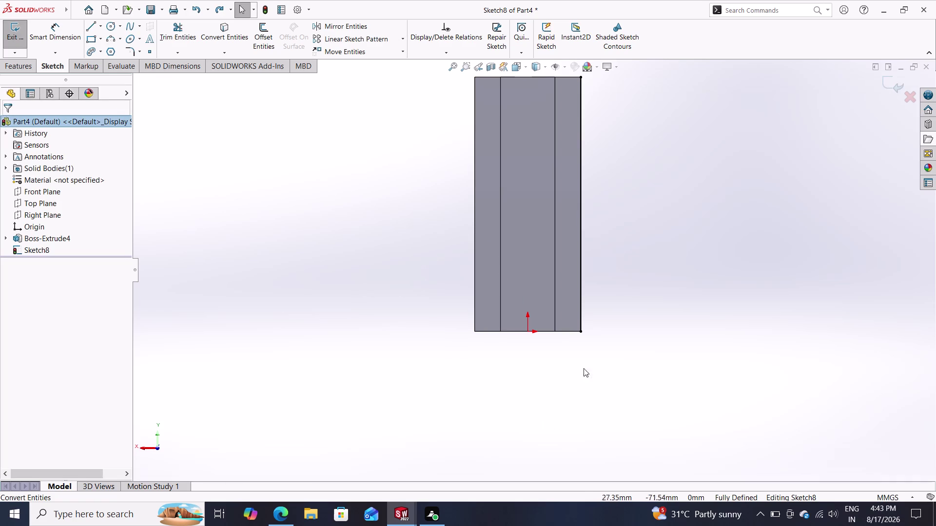
click(473, 222)
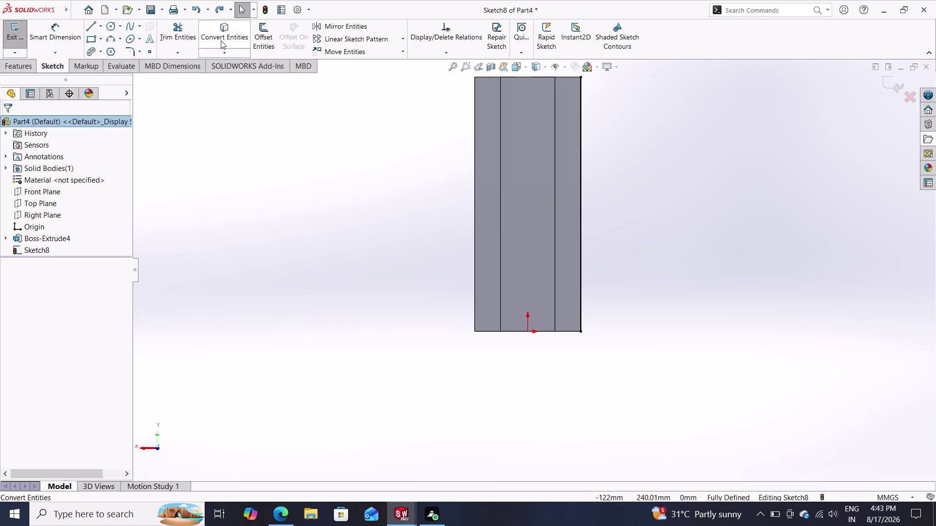
click(226, 39)
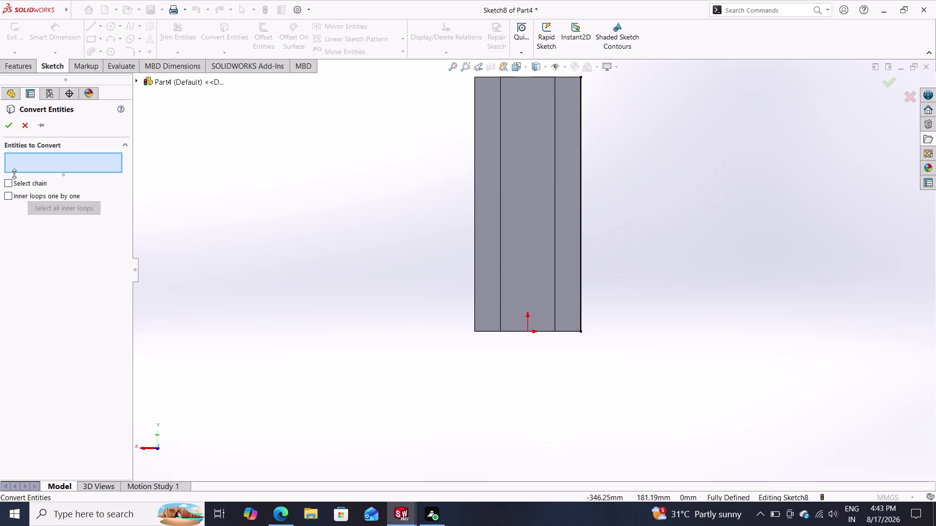
In Convert Entities, enable Select chain and try picking the bar's left edge chain.
double_click(10, 183)
click(10, 182)
click(9, 182)
click(9, 182)
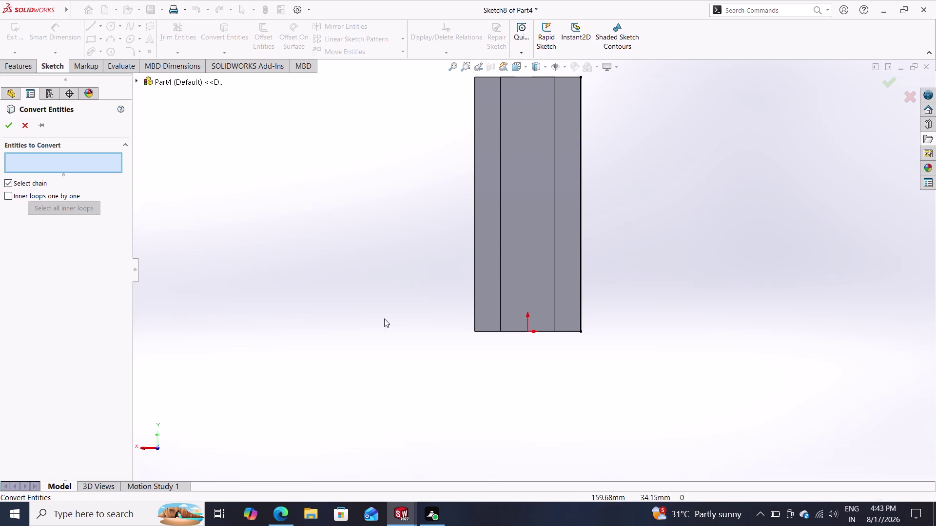
click(473, 207)
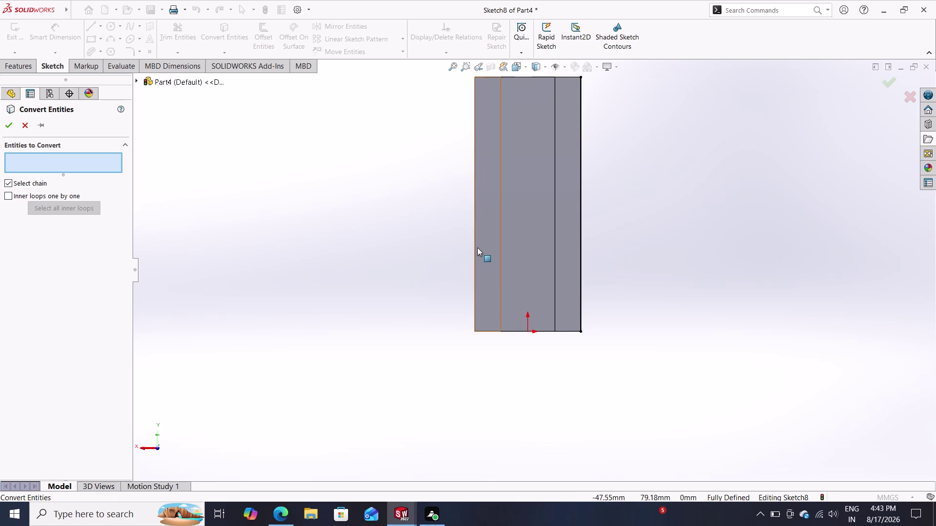
double_click(474, 236)
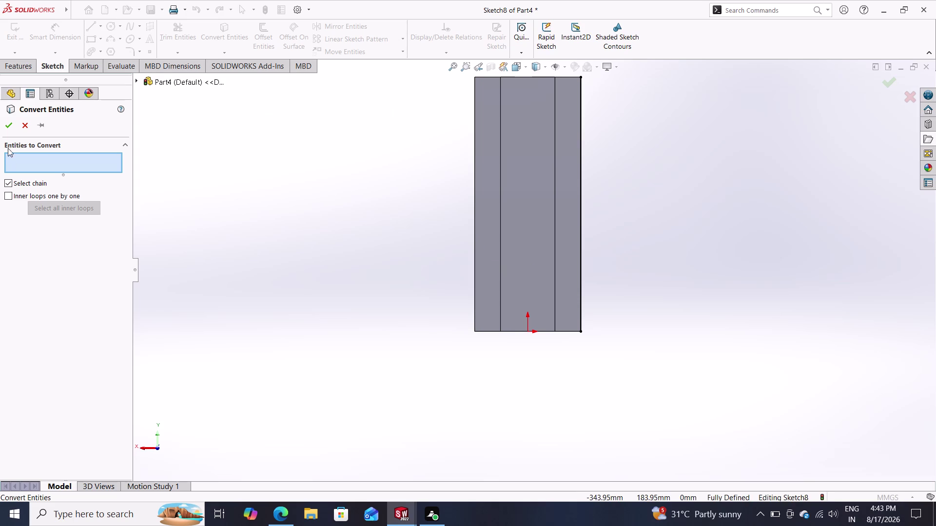
Try picking the bar's right and left edges, then enable Inner loops and pick a face.
click(14, 127)
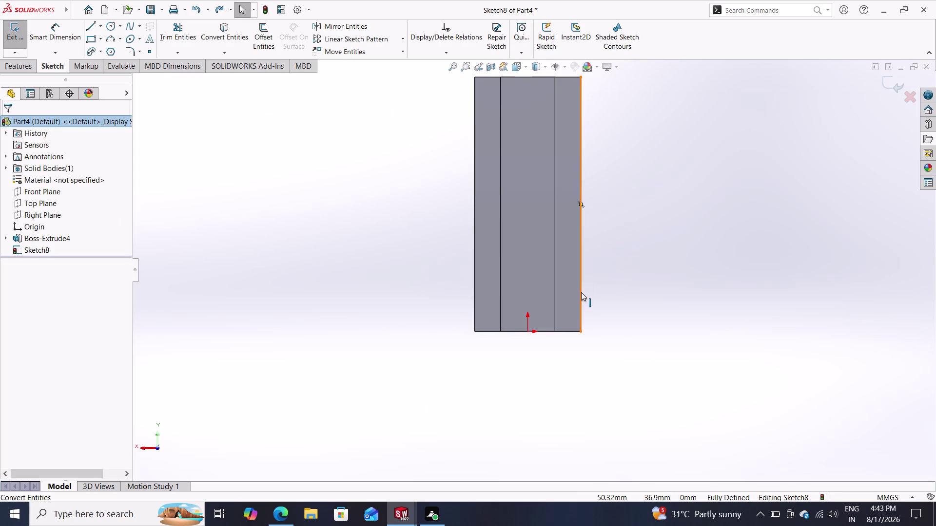
click(221, 36)
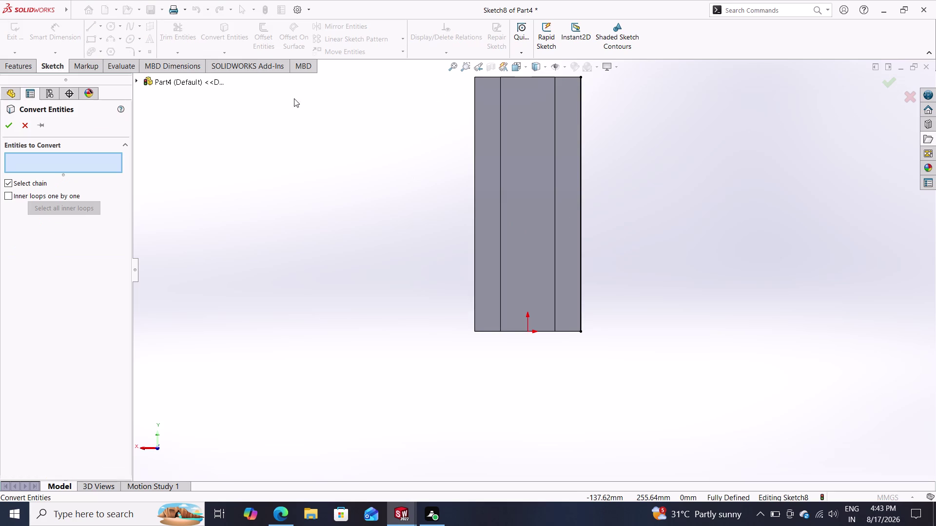
click(10, 125)
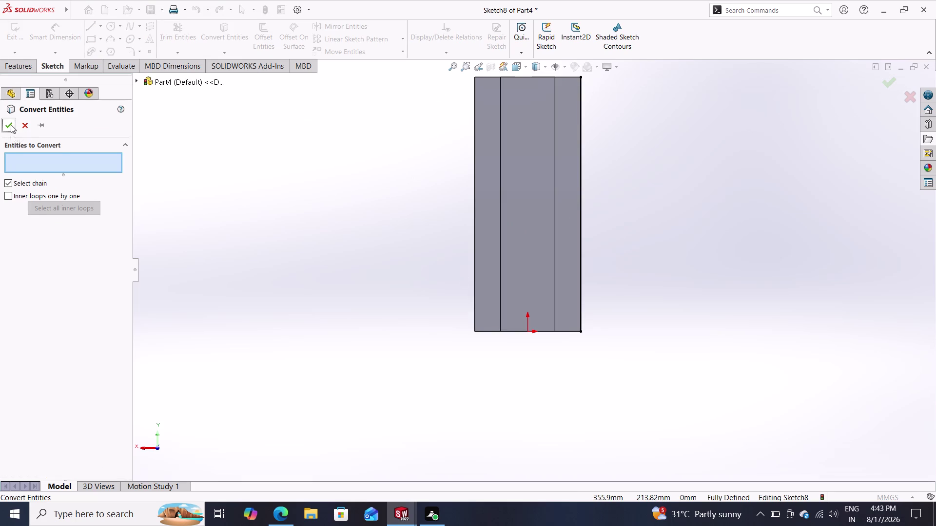
double_click(475, 280)
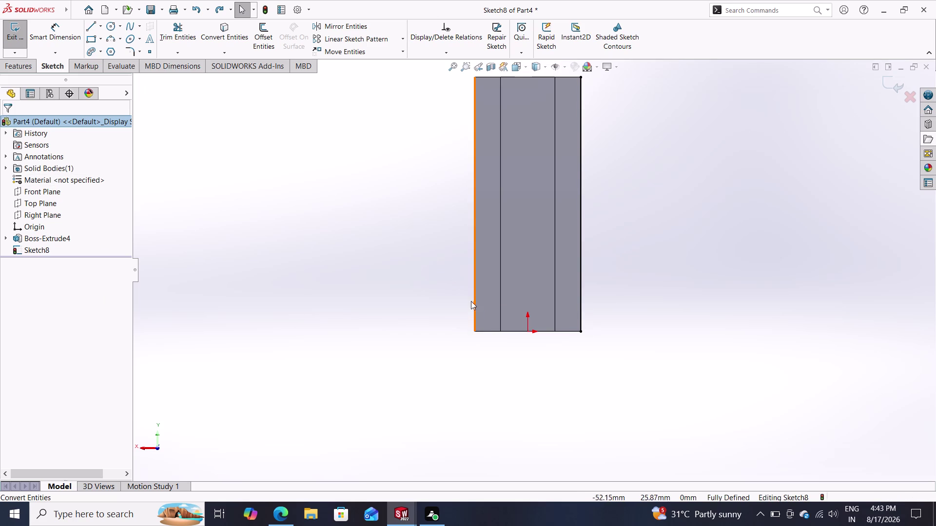
click(228, 39)
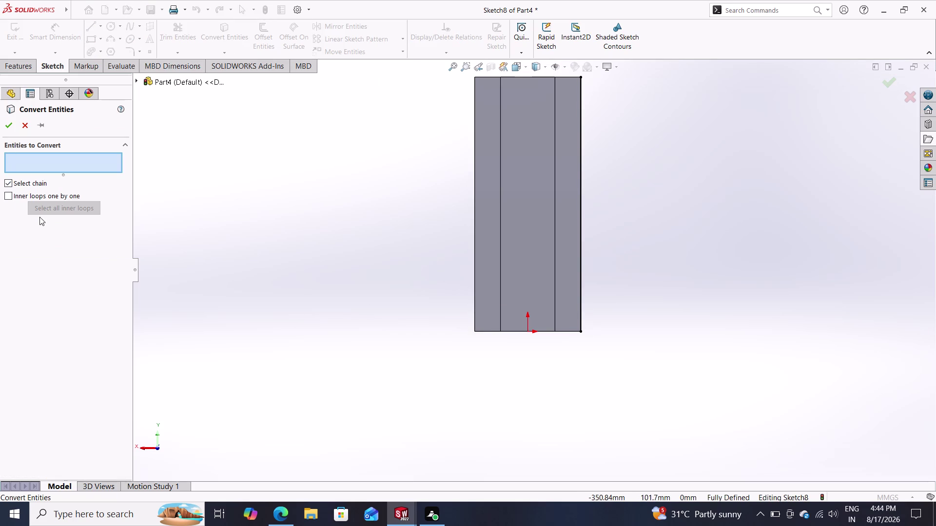
click(11, 197)
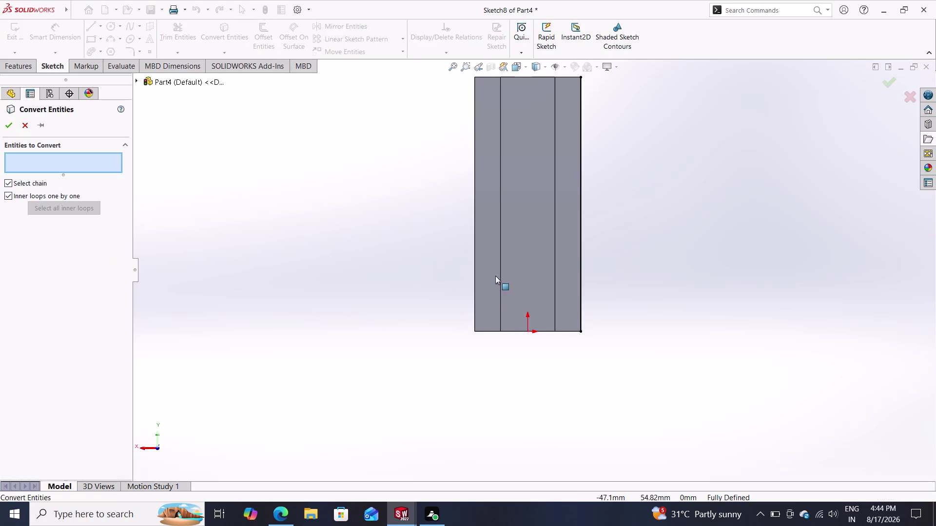
click(474, 257)
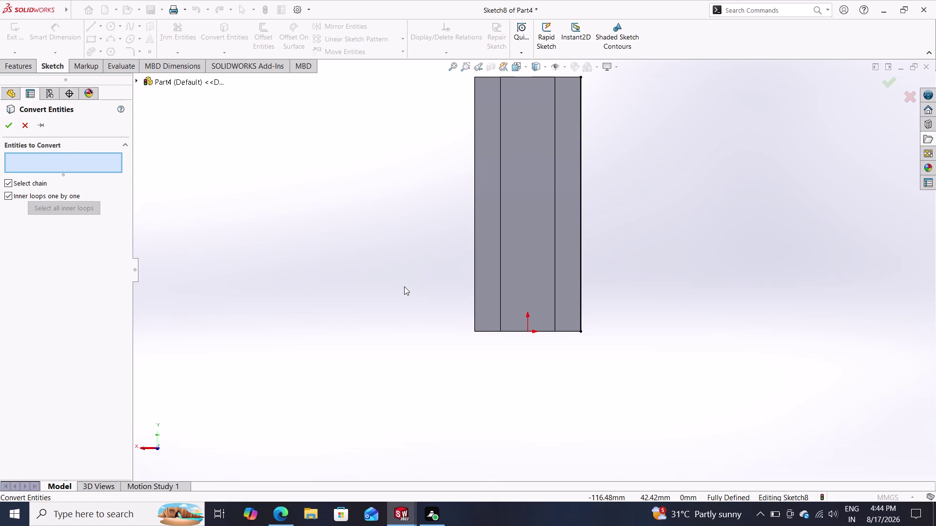
Cancel the edge picks and close Convert Entities with nothing converted.
key(Escape)
key(Escape)
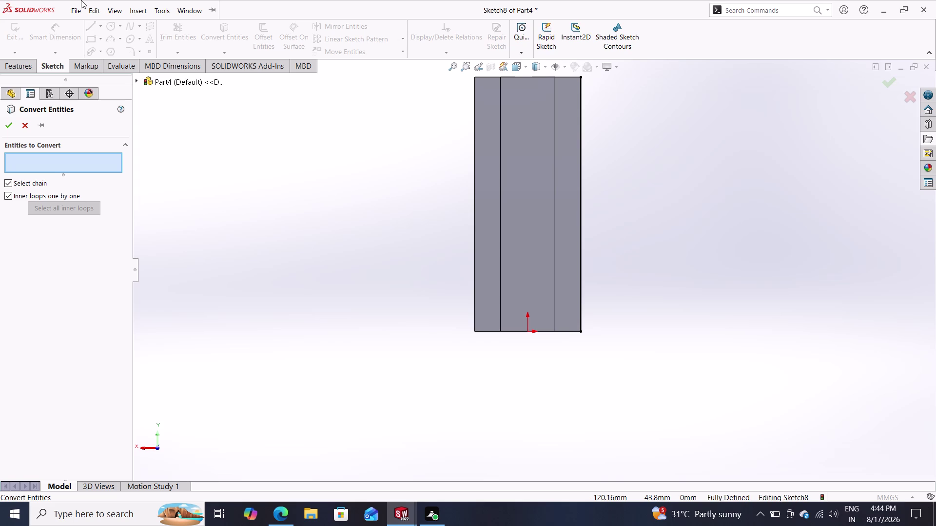
key(Escape)
key(Escape)
click(28, 128)
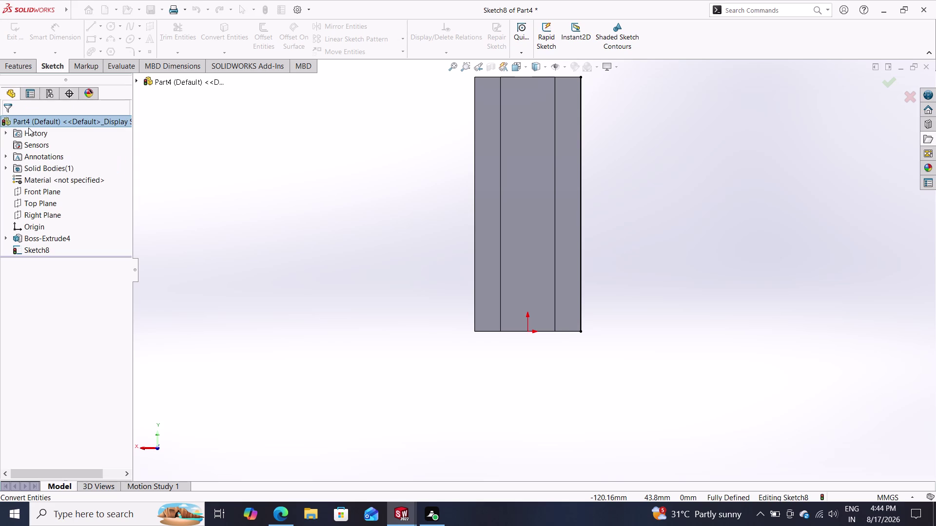
Undo back to Sketch2, discarding Sketch8 and the old extrusion.
key(ctrl+z)
key(ctrl+z)
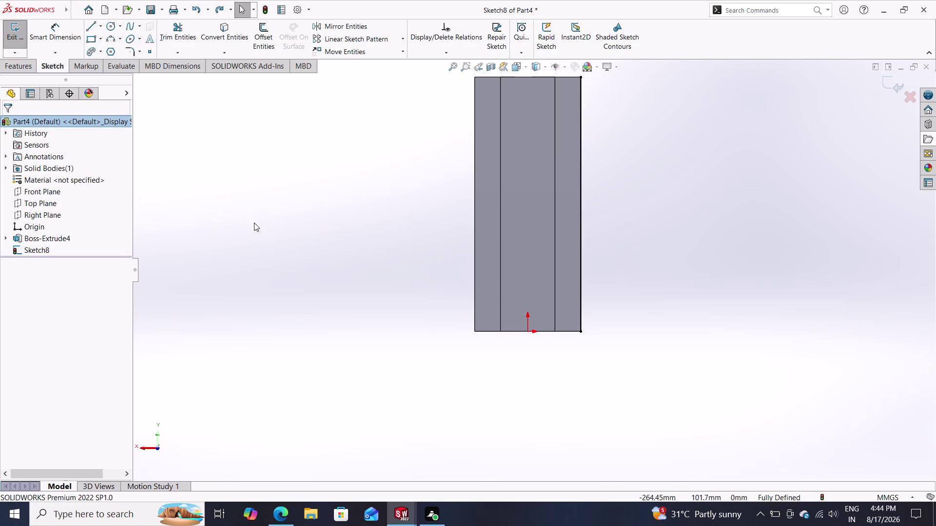
key(ctrl+z)
key(ctrl+z)
key(ctrl+z)
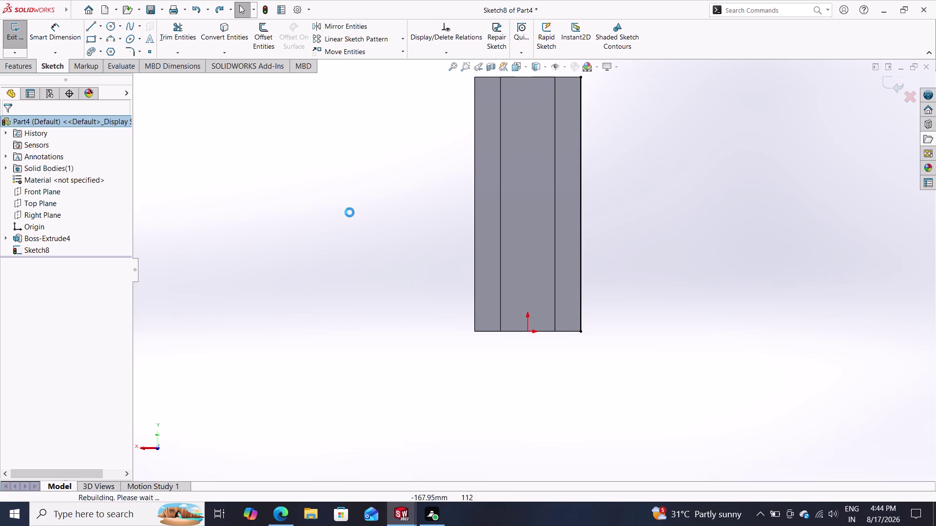
key(ctrl+z)
key(ctrl+z)
key(ctrl+z)
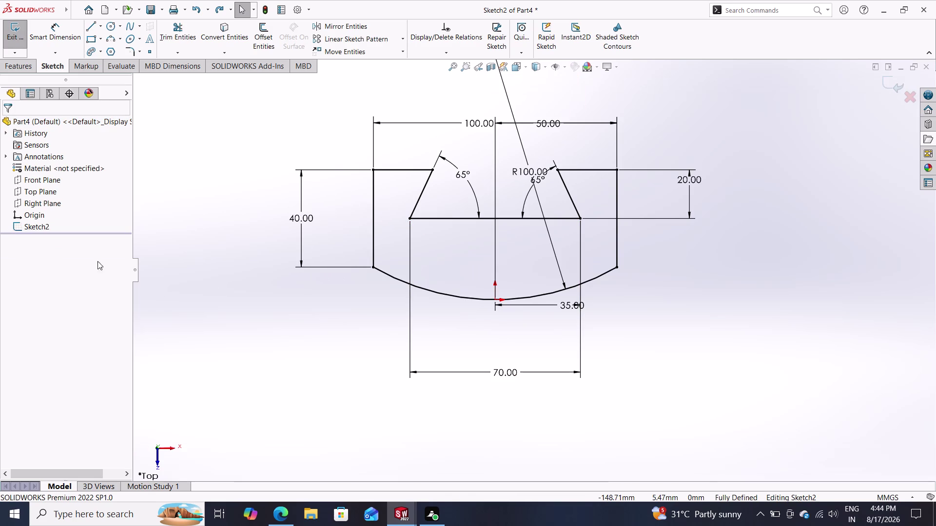
Extrude Sketch2's grooved curved profile as Boss-Extrude5.
click(32, 70)
click(18, 20)
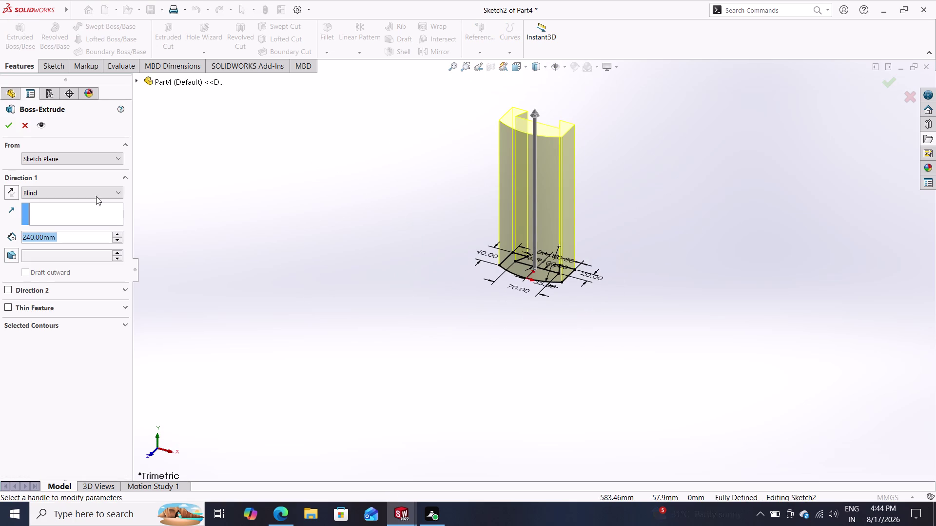
click(10, 124)
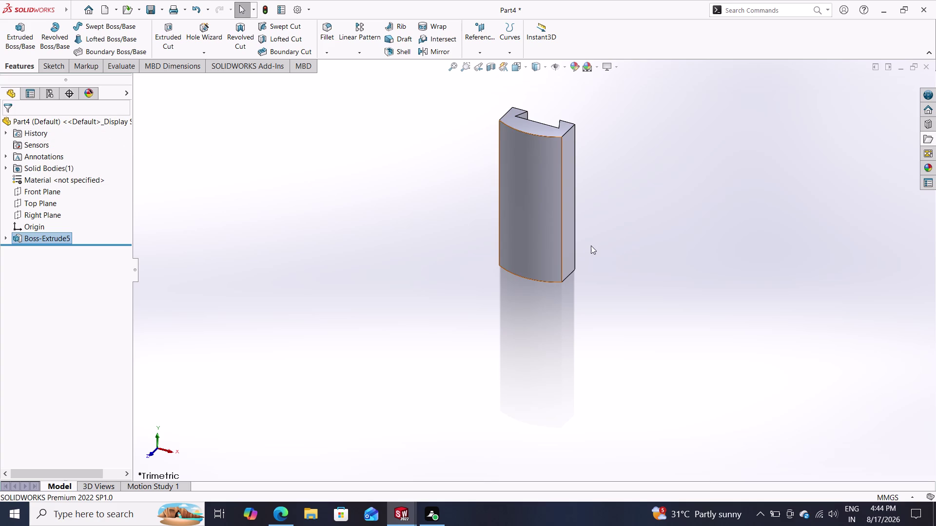
Orbit the bar and remove Boss-Extrude5 while keeping Sketch2.
middle_drag(596, 246, 454, 306)
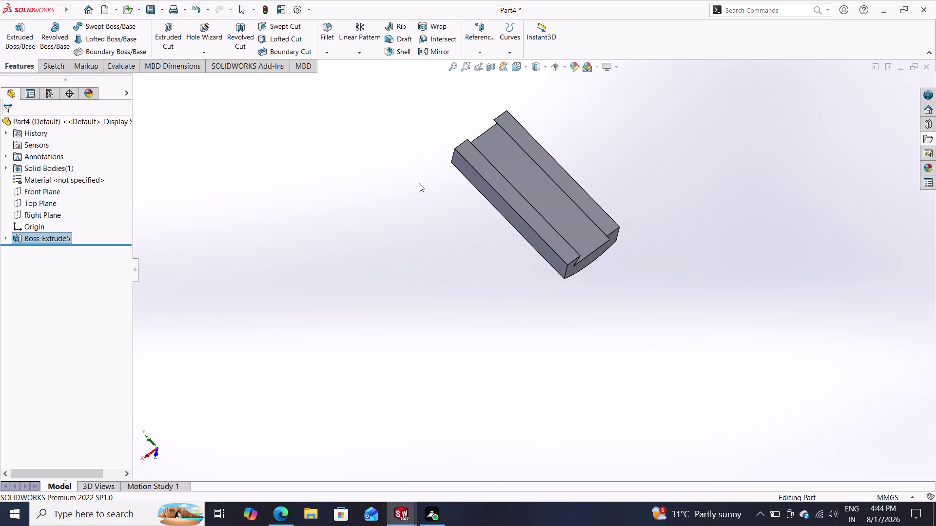
click(481, 163)
click(480, 164)
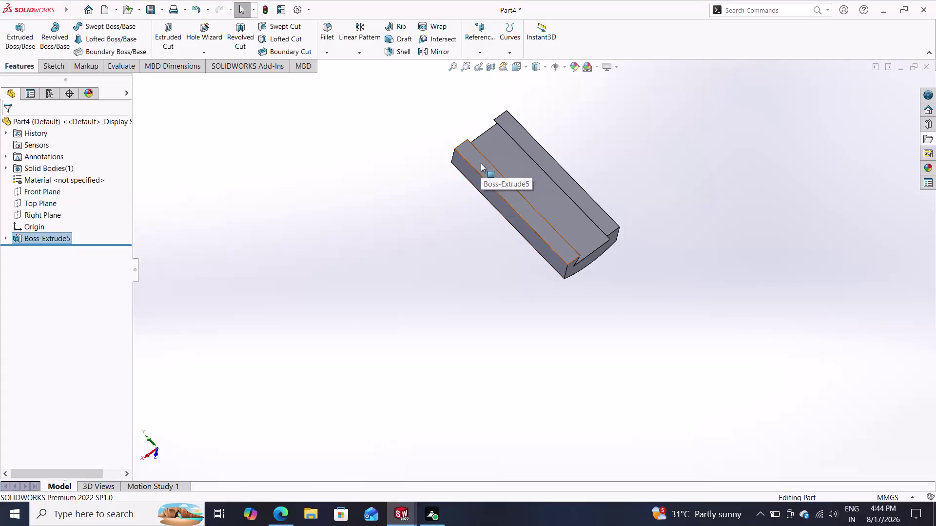
click(496, 170)
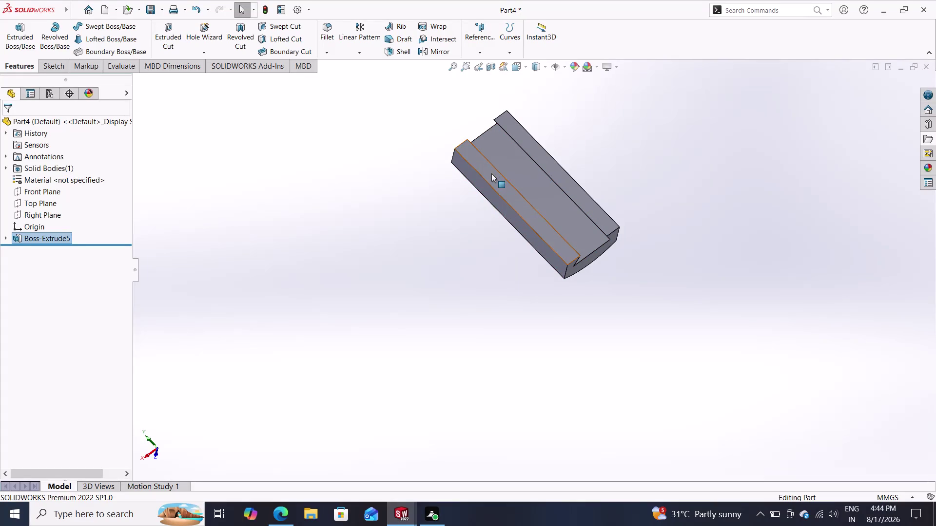
click(492, 173)
key(Escape)
key(Escape)
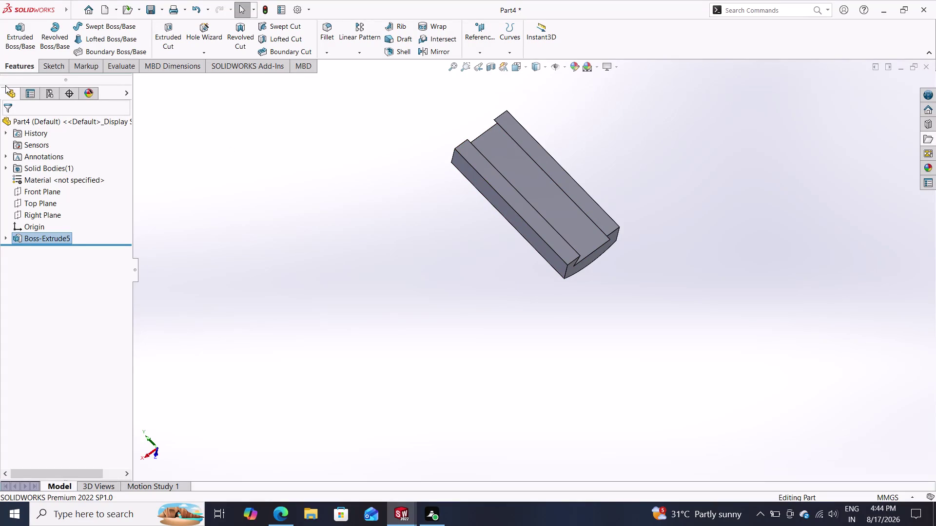
click(50, 65)
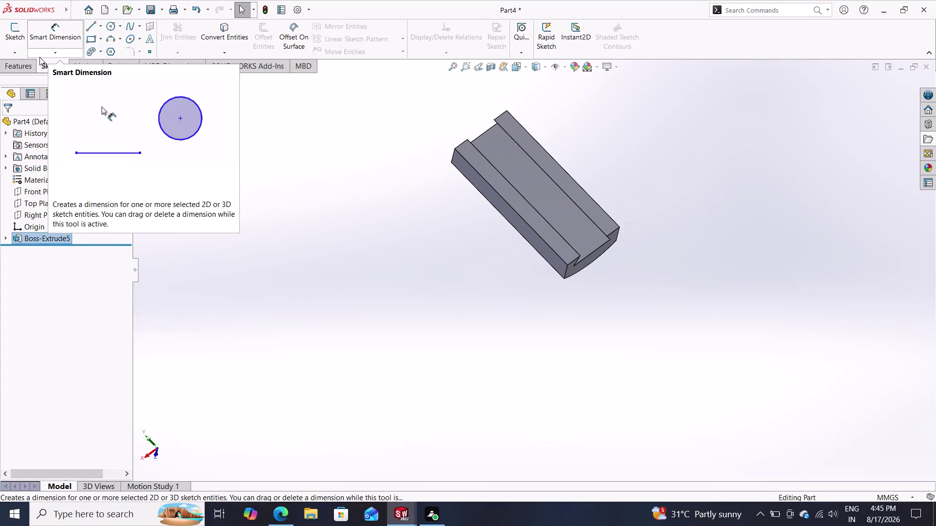
key(Escape)
Bring up Sketch2's dimensions on the bar.
double_click(506, 188)
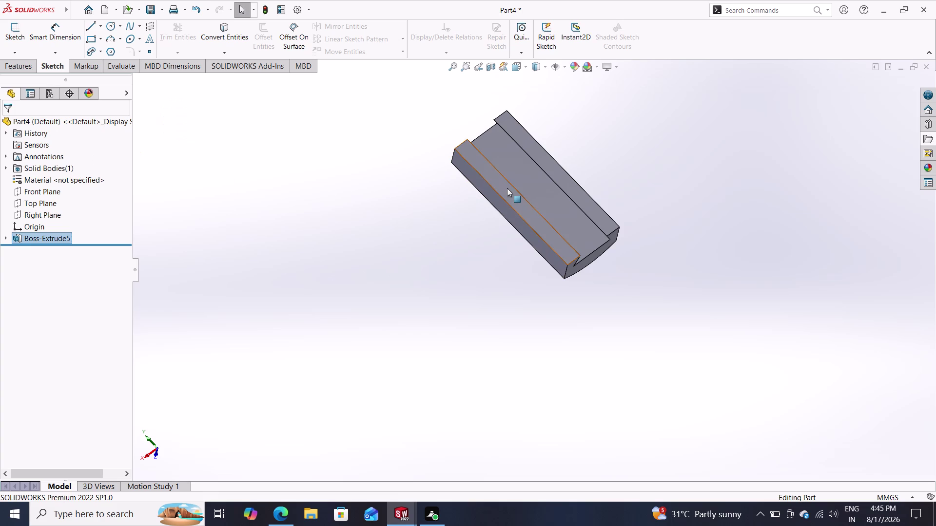
click(535, 170)
key(Escape)
key(Escape)
key(Escape)
key(Escape)
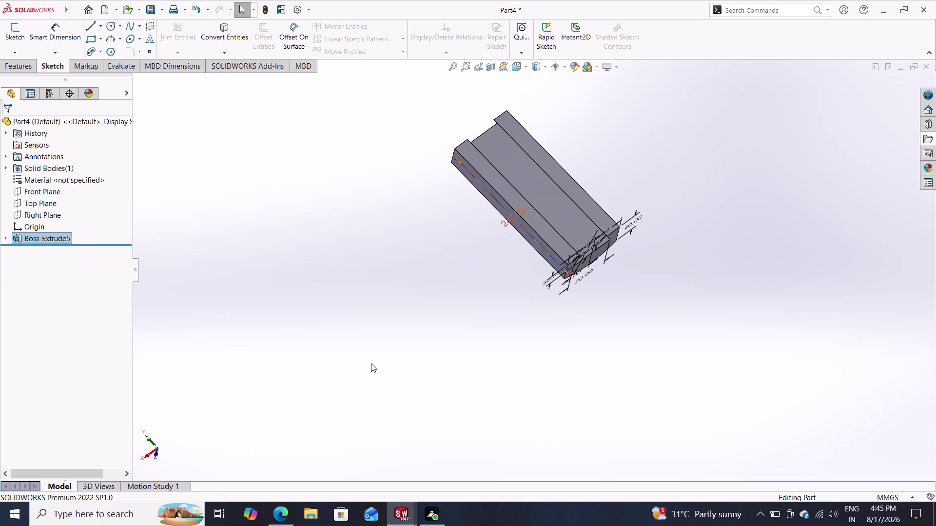
key(Escape)
key(Escape)
key(Escape)
key(Escape)
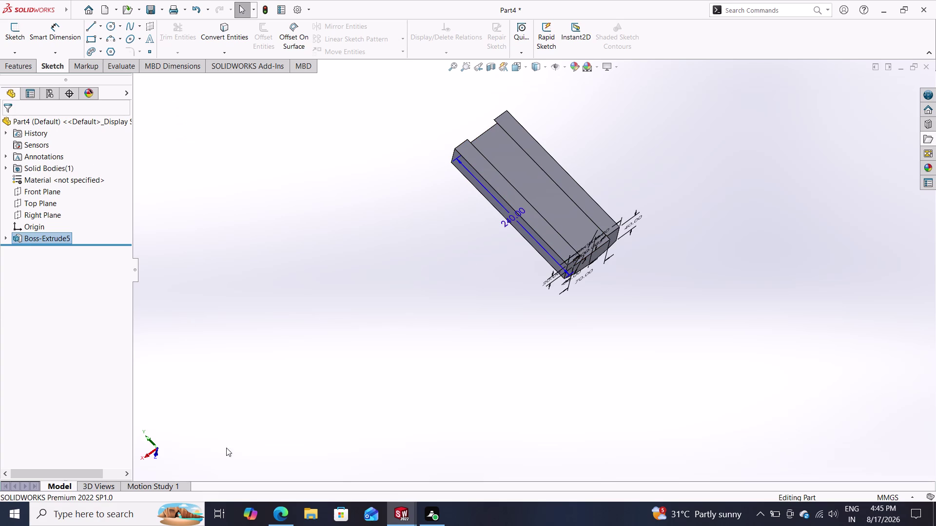
key(Escape)
key(Escape)
key(Escape)
key(Escape)
Orbit around the bar to check its other side, then undo the last change.
middle_drag(429, 305, 610, 228)
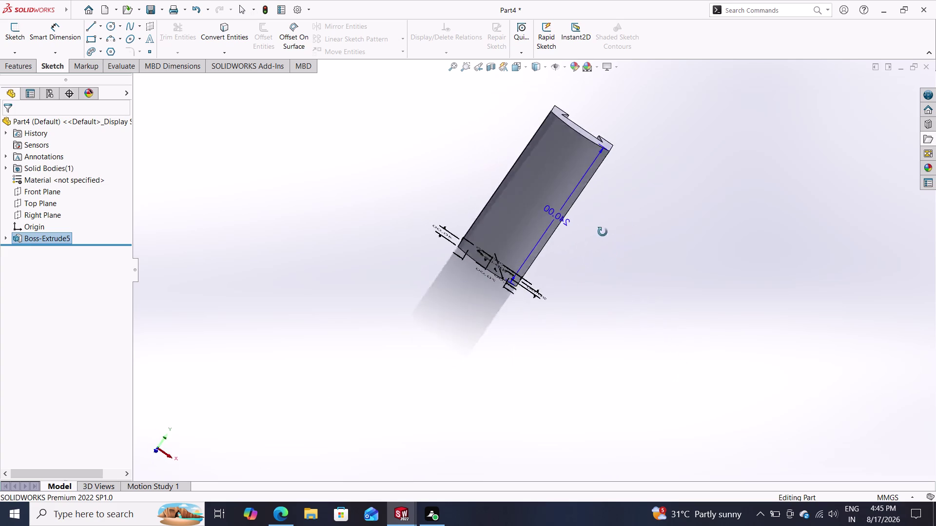
middle_drag(610, 228, 426, 293)
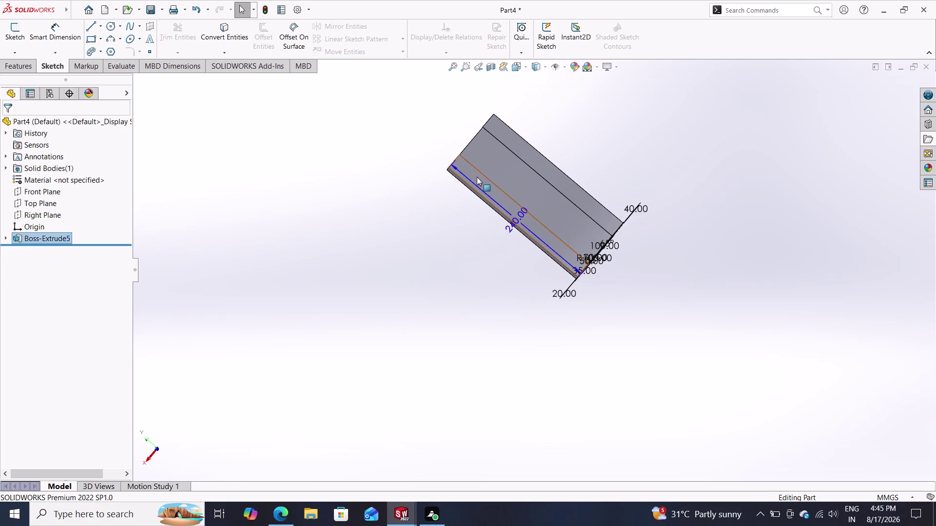
click(477, 177)
key(Escape)
key(Escape)
key(Escape)
key(ctrl+z)
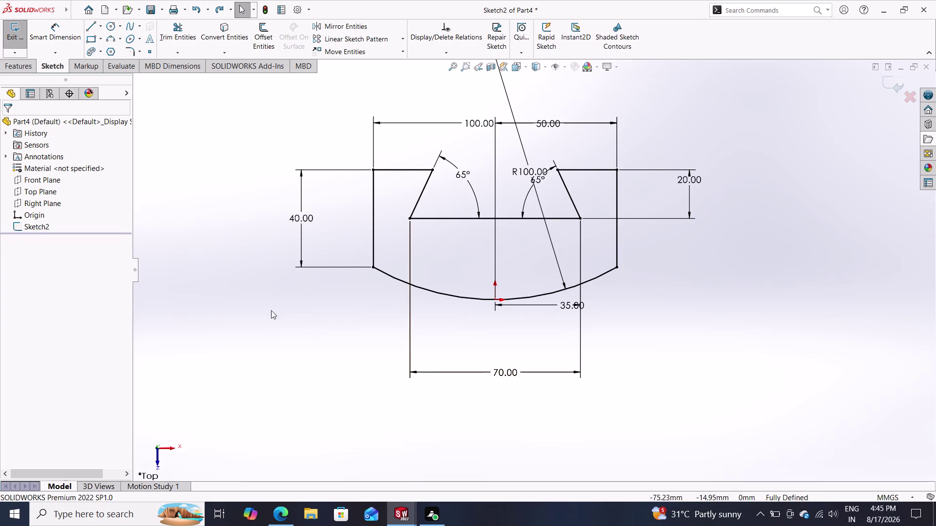
Extrude the profile Blind 240 mm as Boss-Extrude6.
click(29, 70)
click(25, 44)
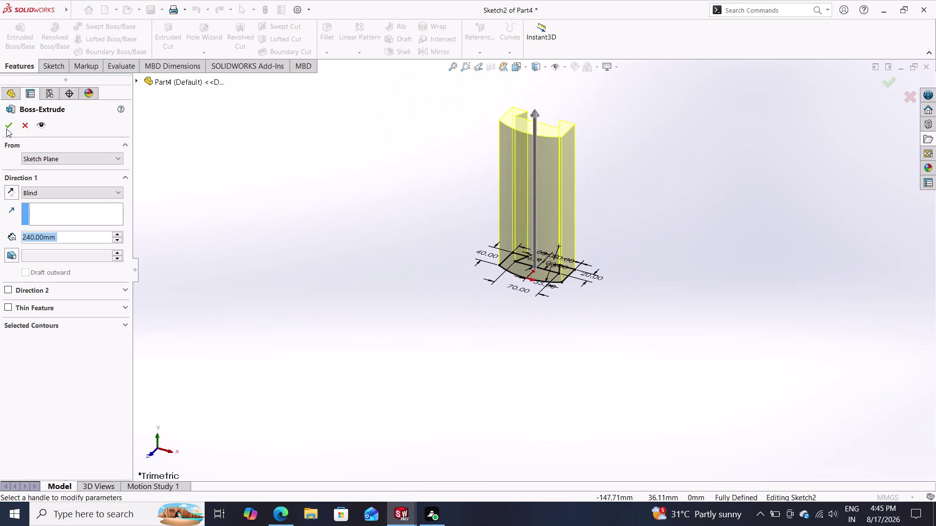
click(6, 125)
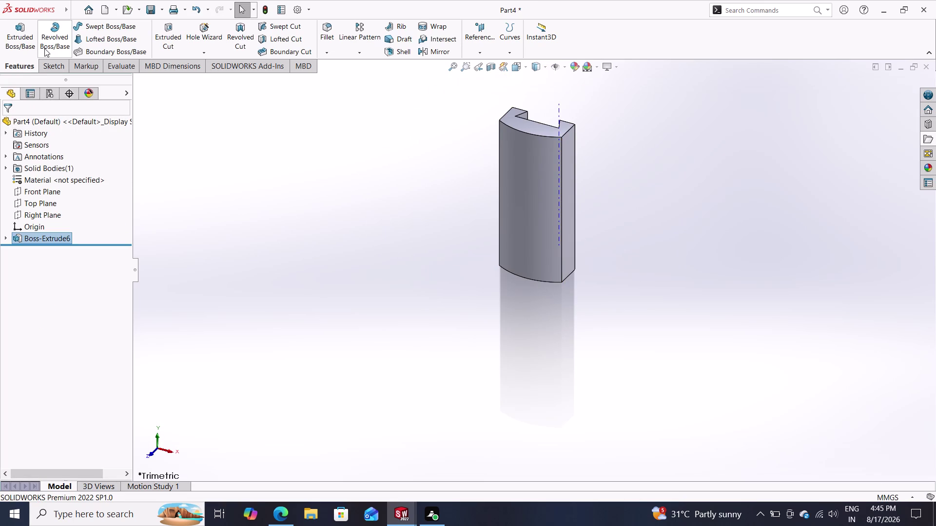
Display the new bar's sketch dimensions.
click(45, 70)
click(539, 201)
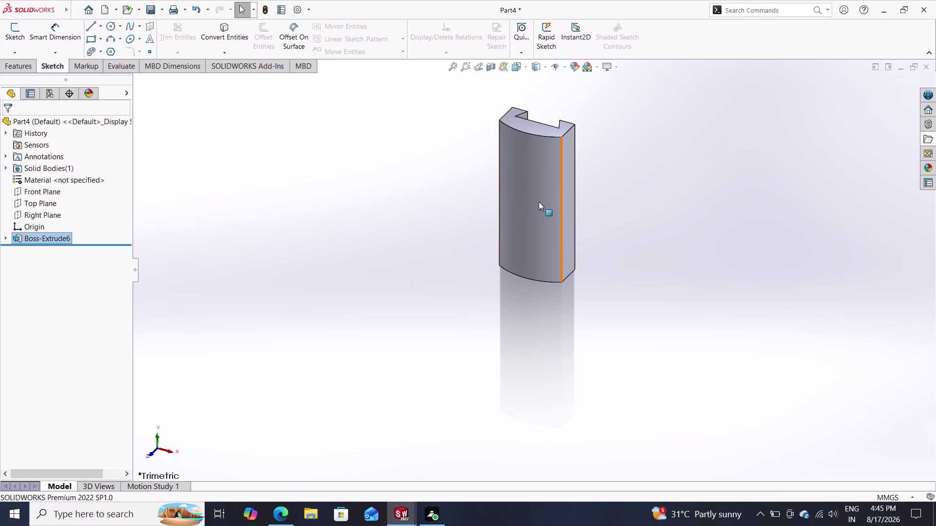
double_click(539, 202)
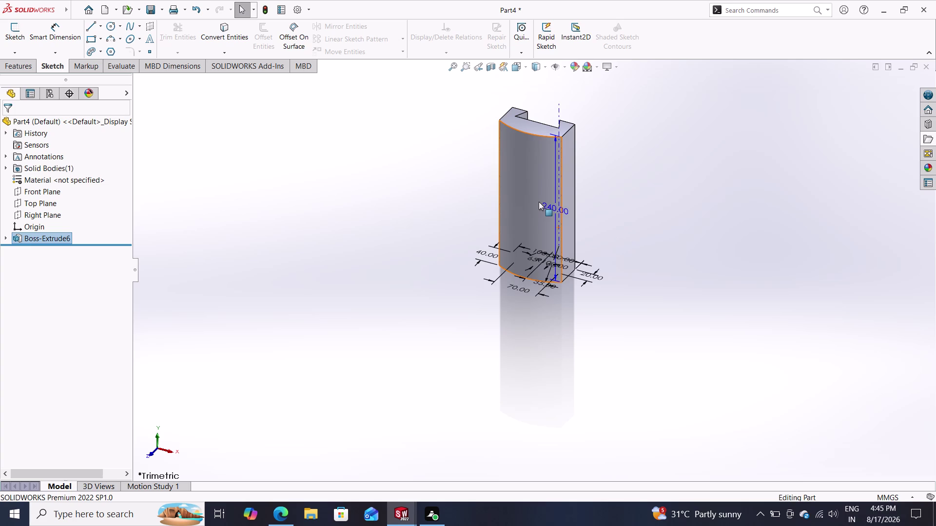
key(Escape)
key(Escape)
key(Escape)
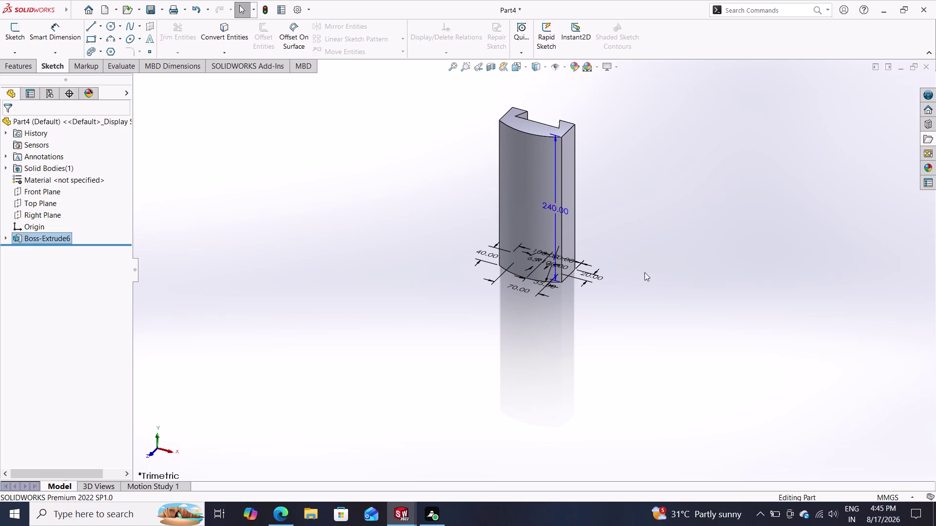
Orbit to look at the bar from above and dismiss the view options menu.
middle_drag(634, 258, 488, 370)
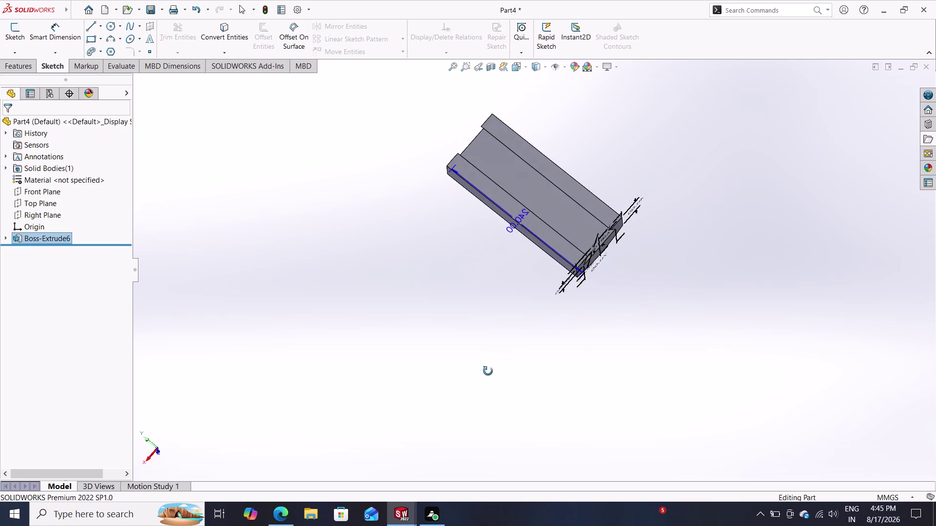
middle_drag(488, 370, 503, 429)
click(520, 166)
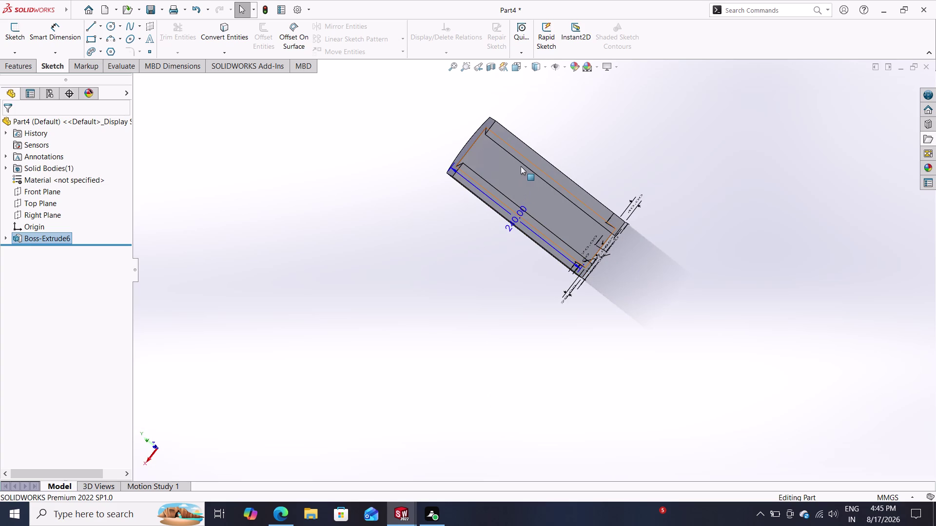
click(531, 155)
triple_click(531, 156)
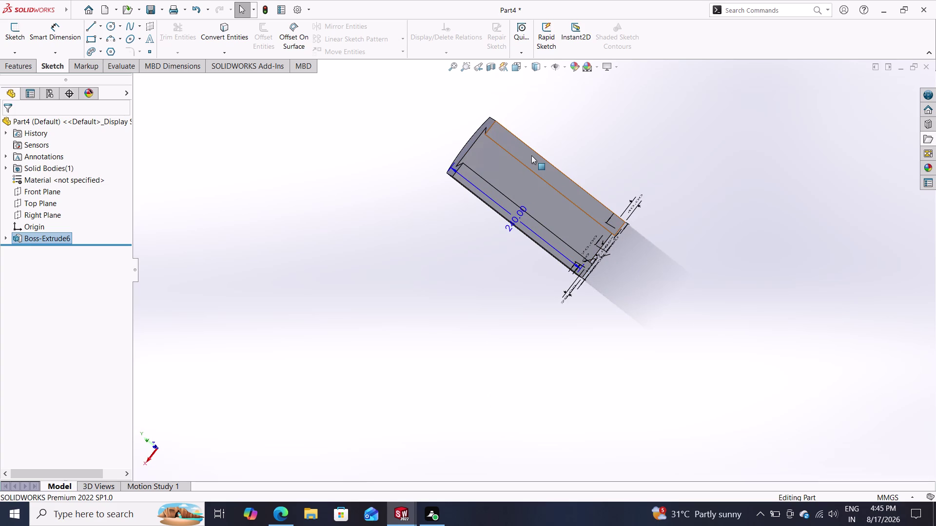
click(531, 155)
double_click(609, 183)
right_click(610, 183)
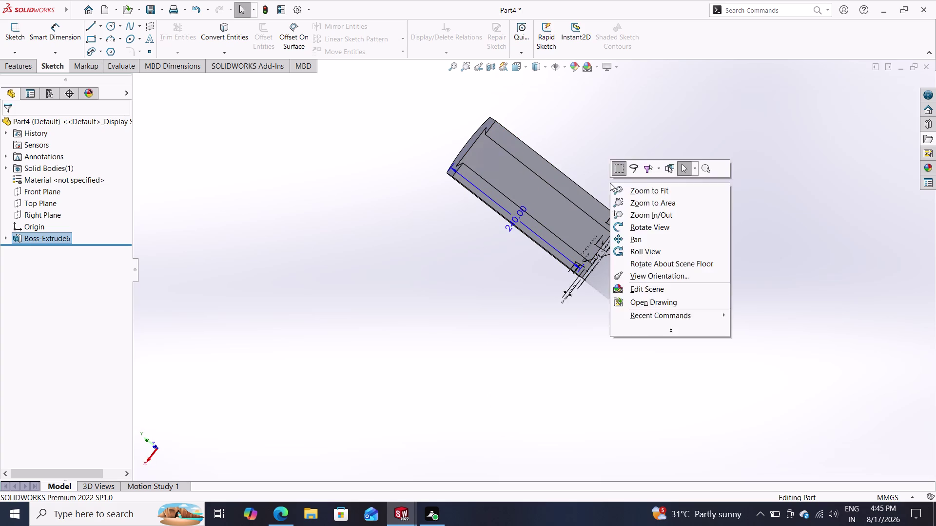
triple_click(610, 183)
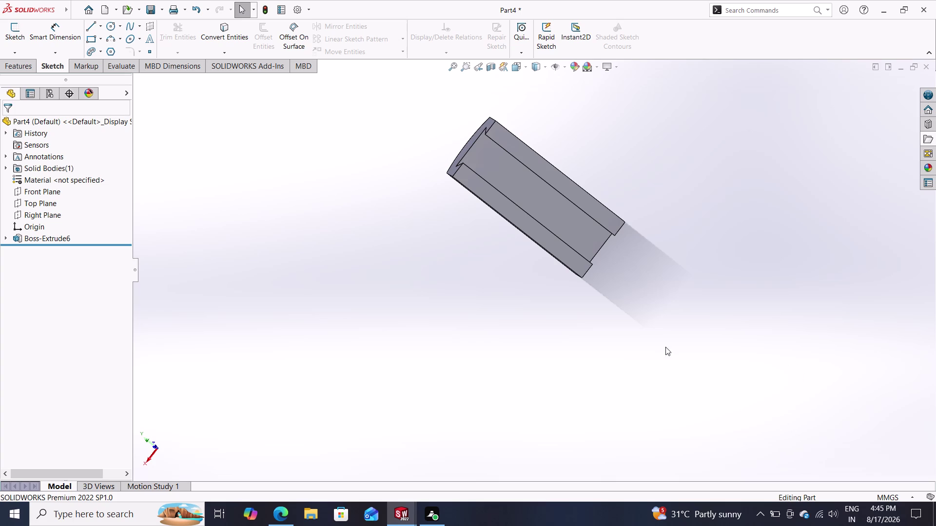
key(Escape)
key(Escape)
Select the bar's narrow side face and start Sketch9 on it.
click(525, 226)
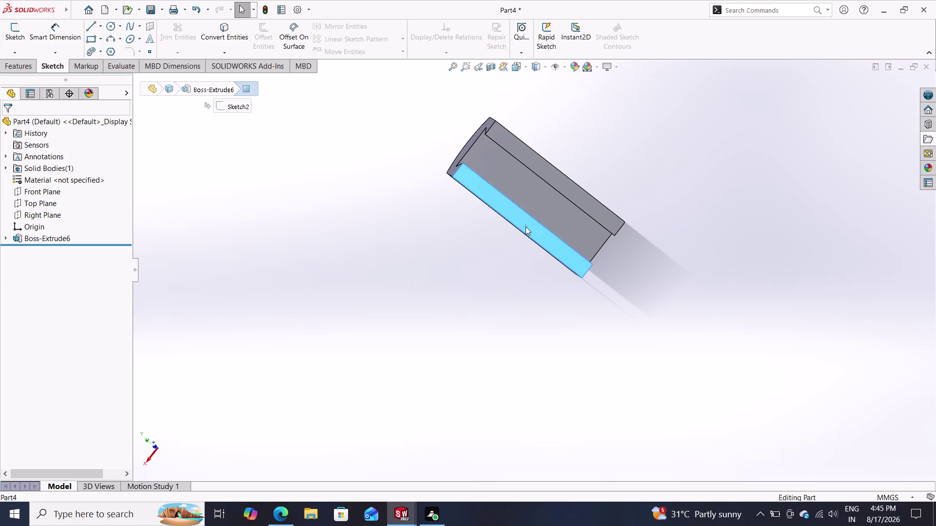
key(grave)
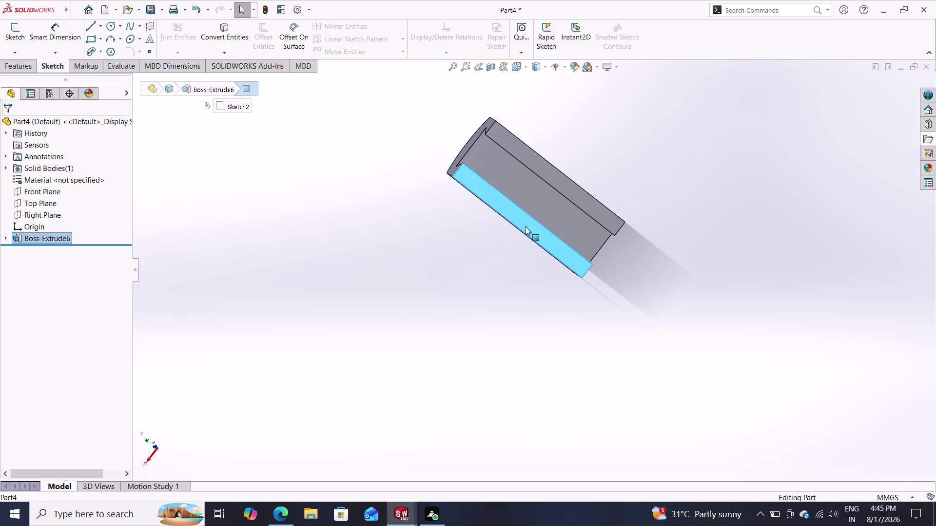
key(Escape)
key(Escape)
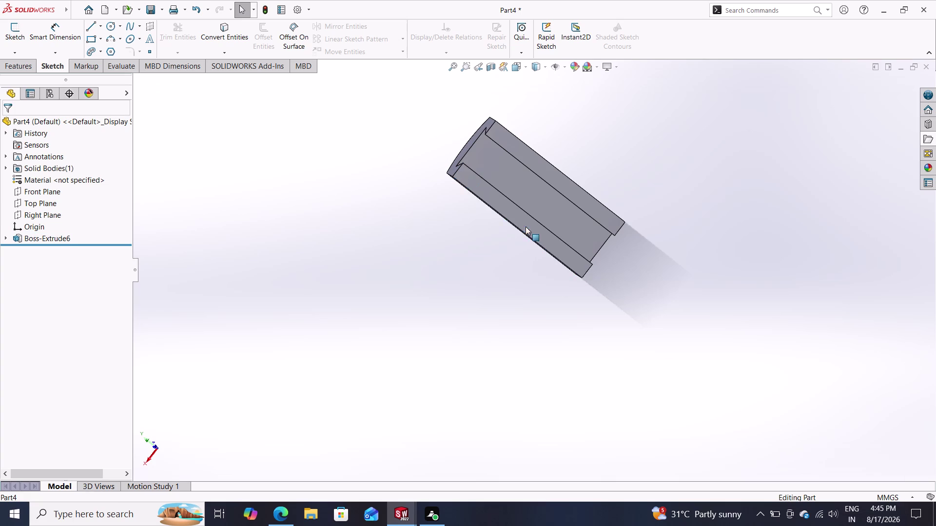
click(489, 197)
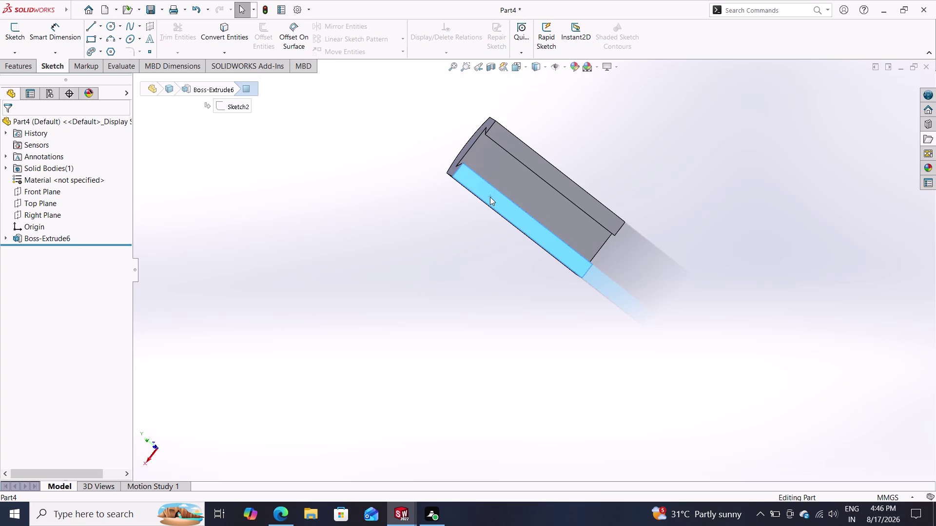
click(533, 167)
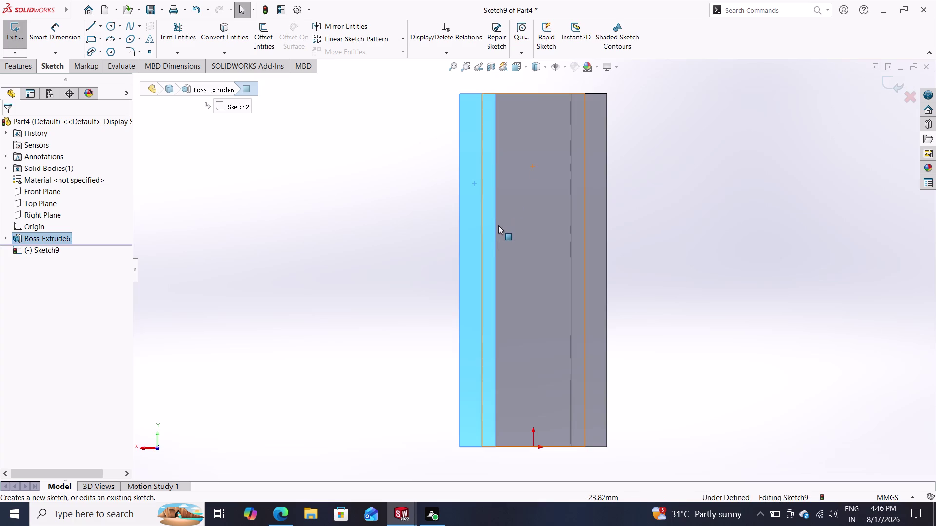
key(Escape)
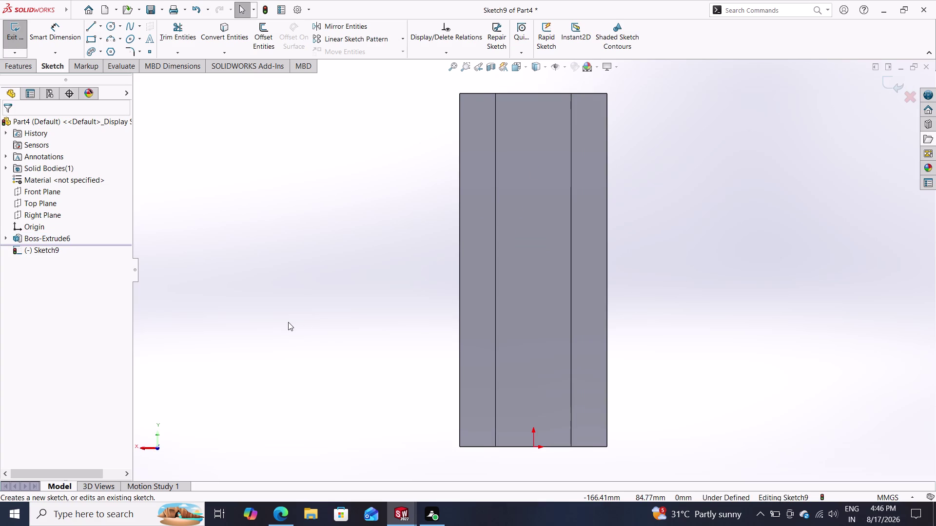
click(226, 39)
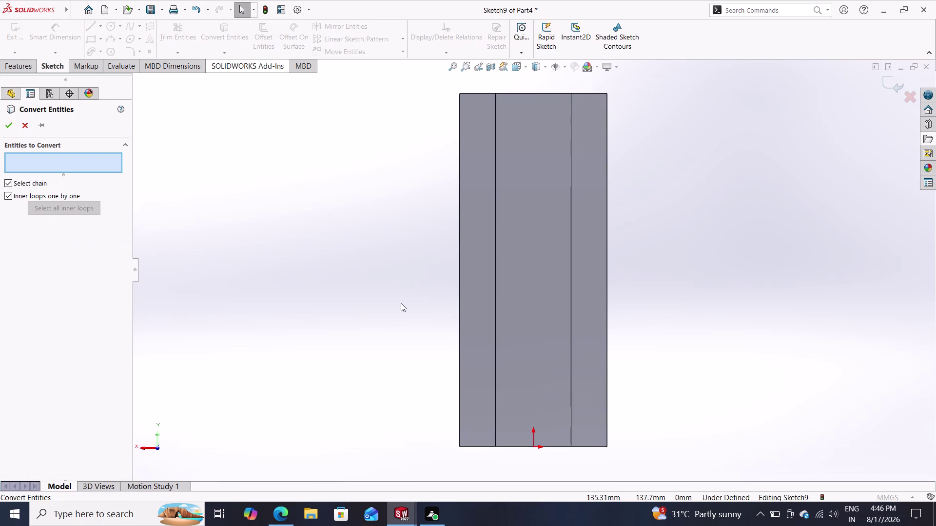
double_click(459, 257)
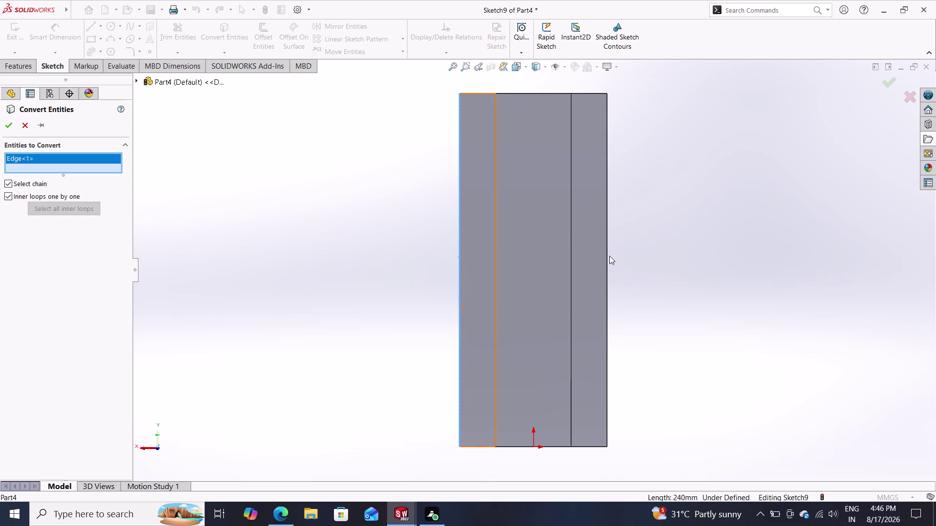
click(606, 256)
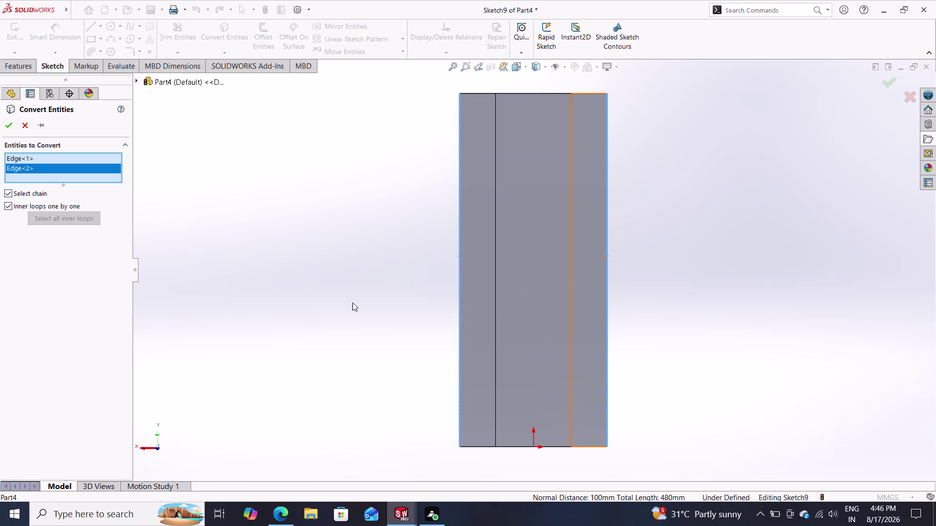
click(7, 123)
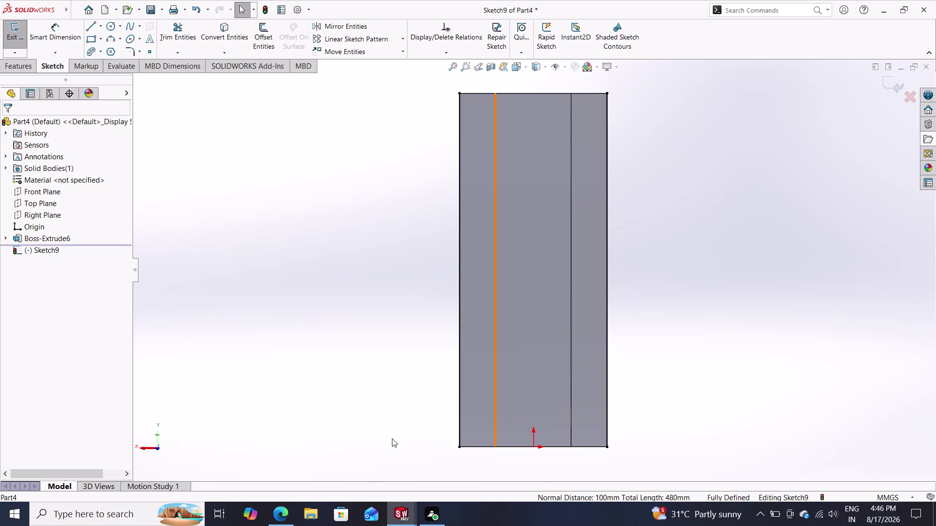
click(107, 40)
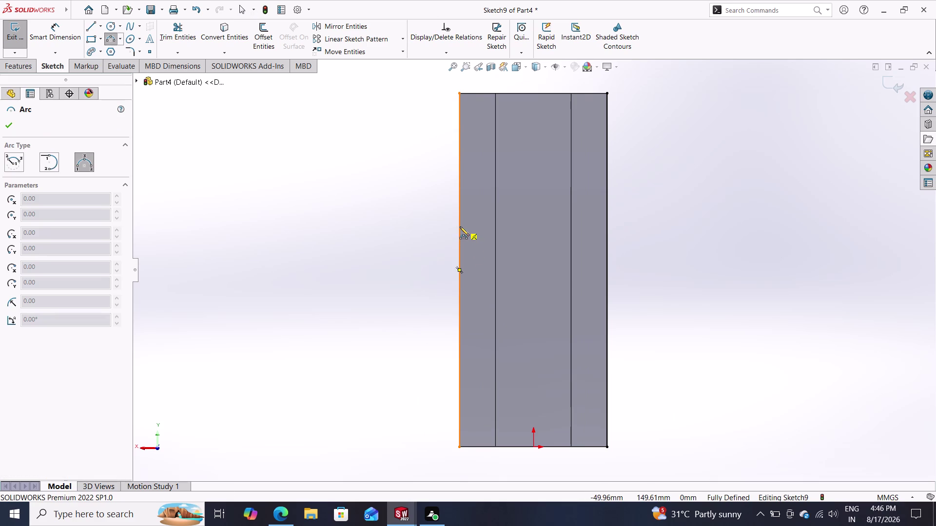
Draw an upward-bowing 3 Point Arc near the top and a downward-bowing one near the bottom.
click(460, 226)
click(607, 227)
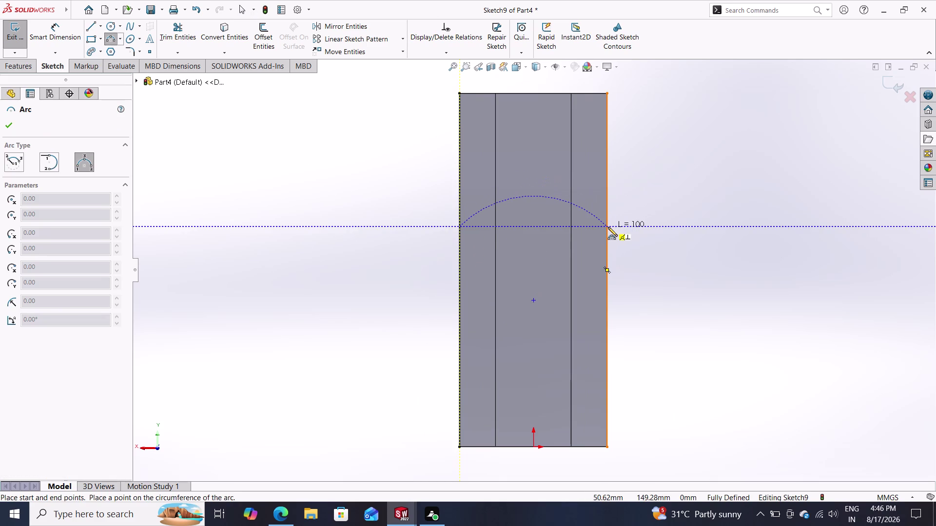
click(546, 189)
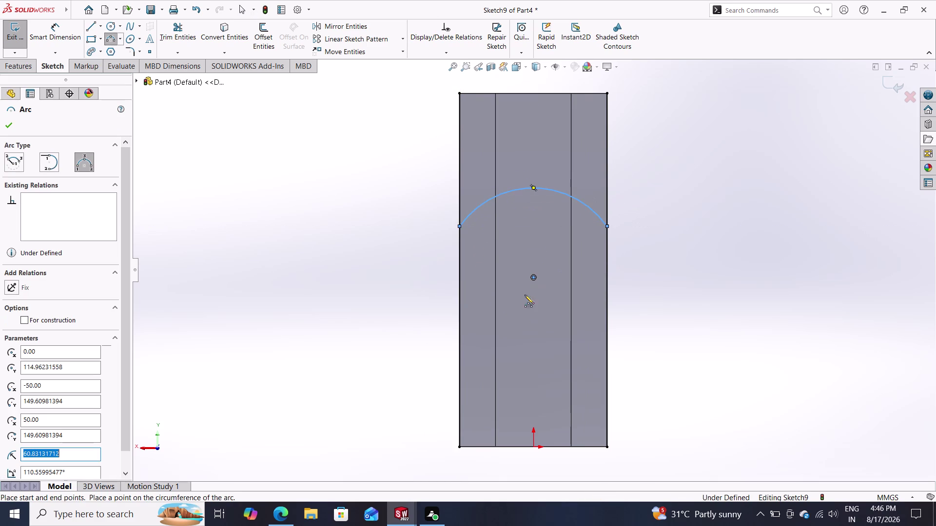
click(461, 359)
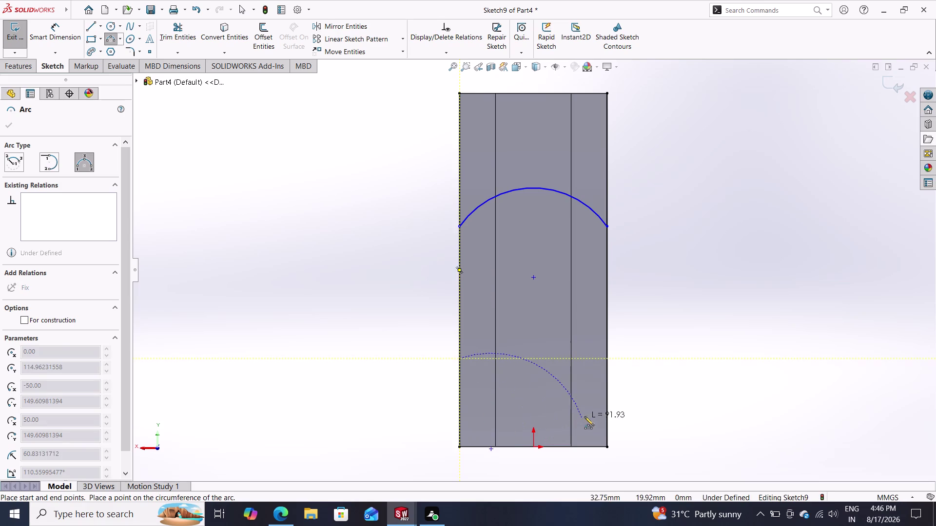
click(608, 360)
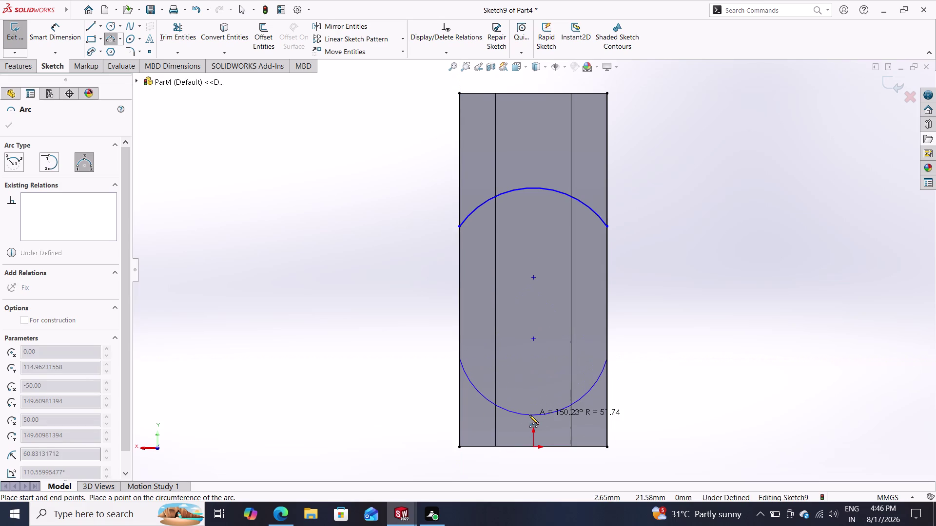
click(529, 415)
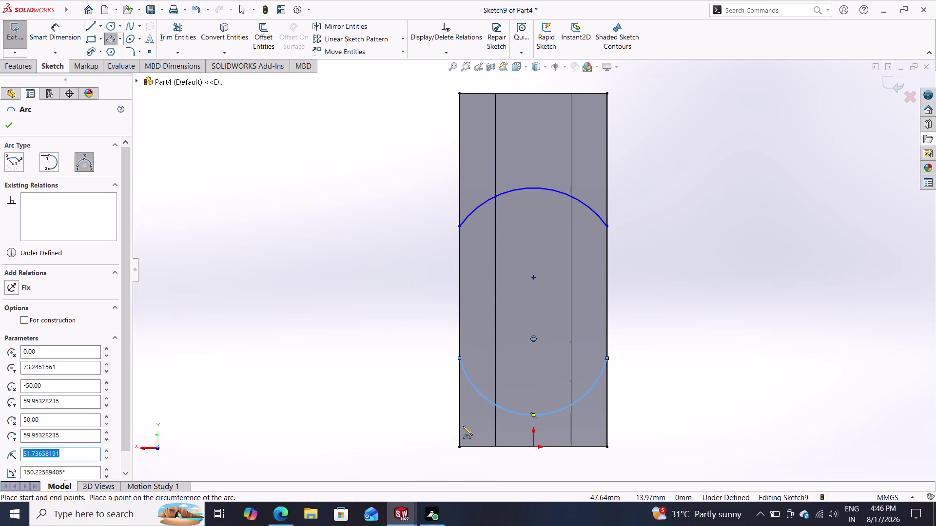
key(Escape)
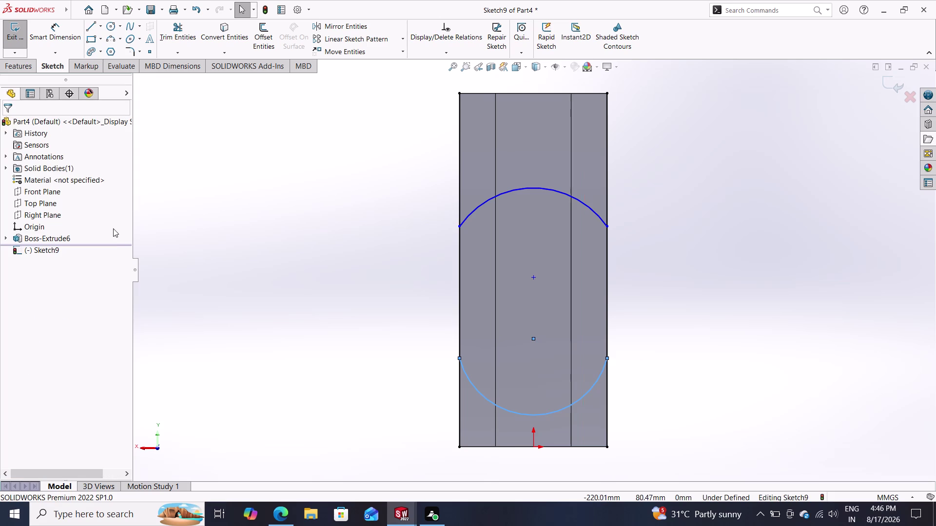
click(54, 35)
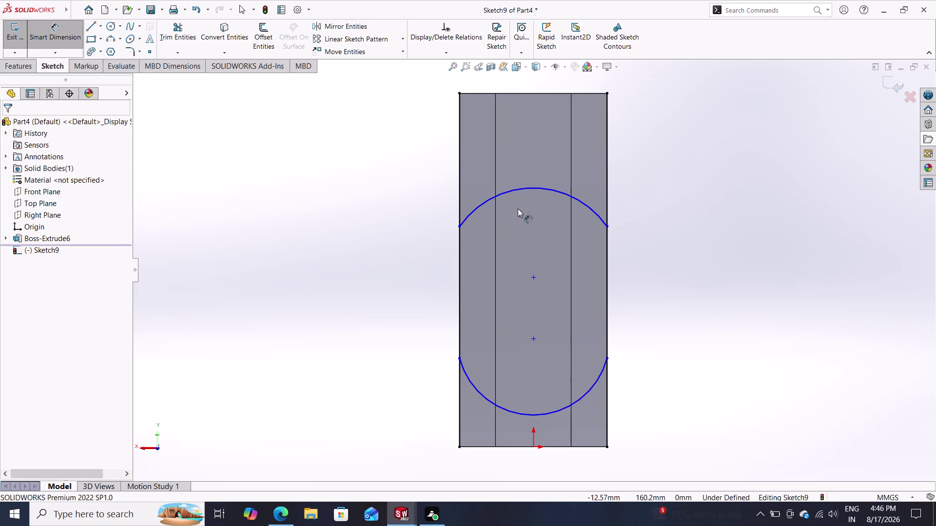
Dimension the upper arc's radius to 115 mm.
click(534, 188)
click(528, 258)
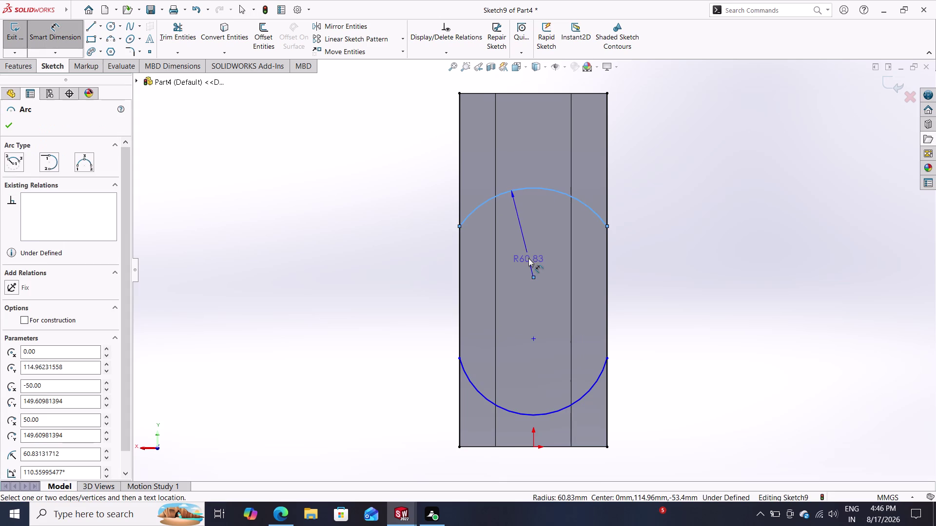
right_drag(528, 258, 481, 358)
text(115)
key(Return)
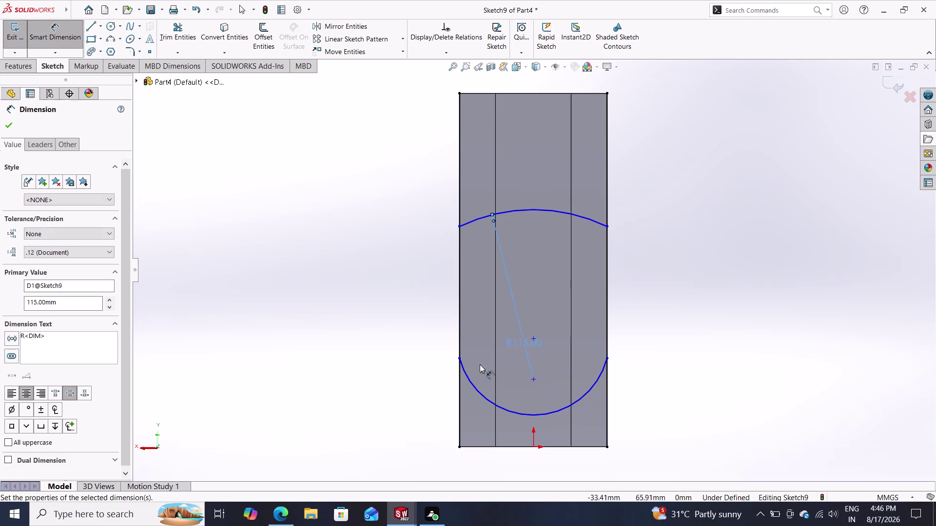
right_drag(481, 358, 512, 407)
click(494, 404)
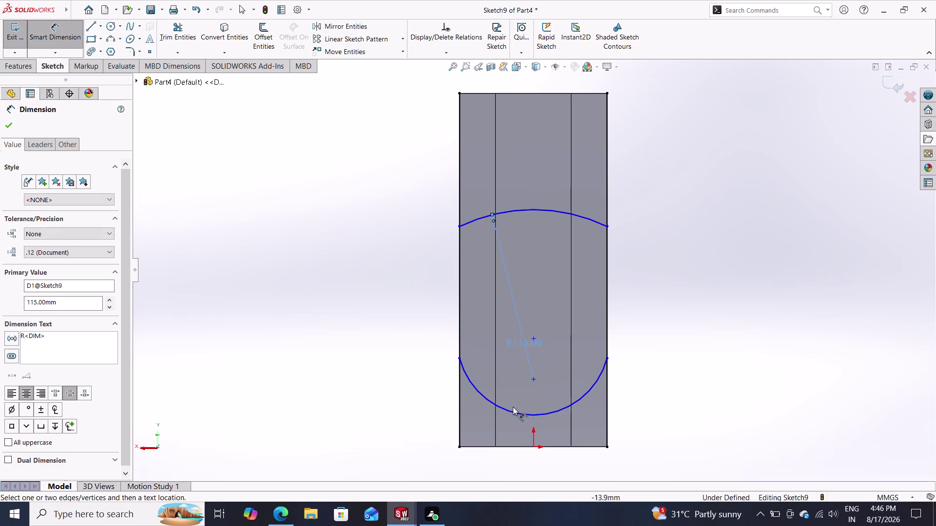
right_drag(513, 406, 515, 412)
Dimension the lower arc's radius to 123 mm and position the R123 label.
click(511, 413)
click(515, 412)
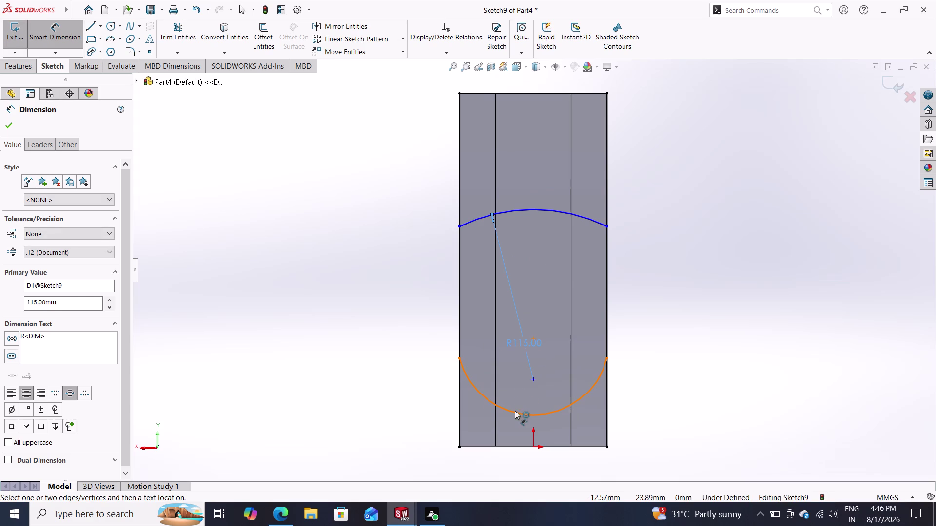
right_drag(515, 411, 495, 401)
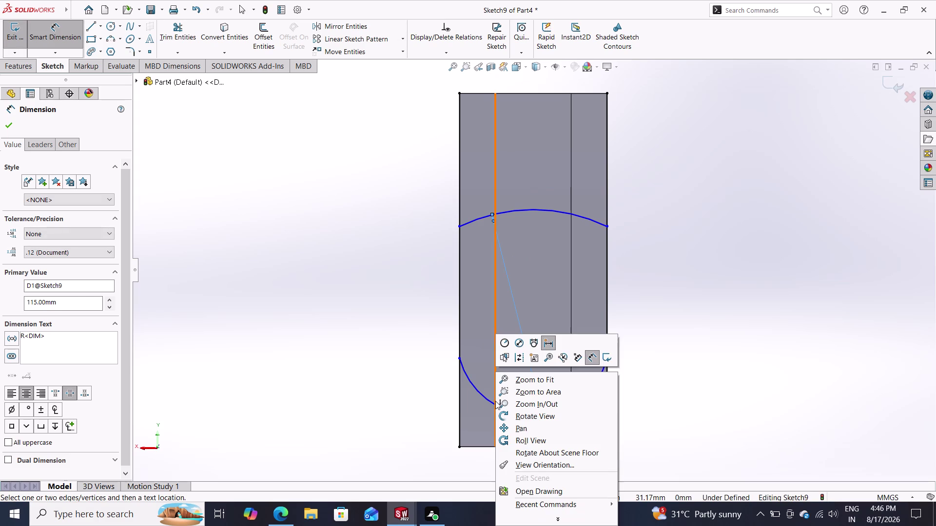
key(Escape)
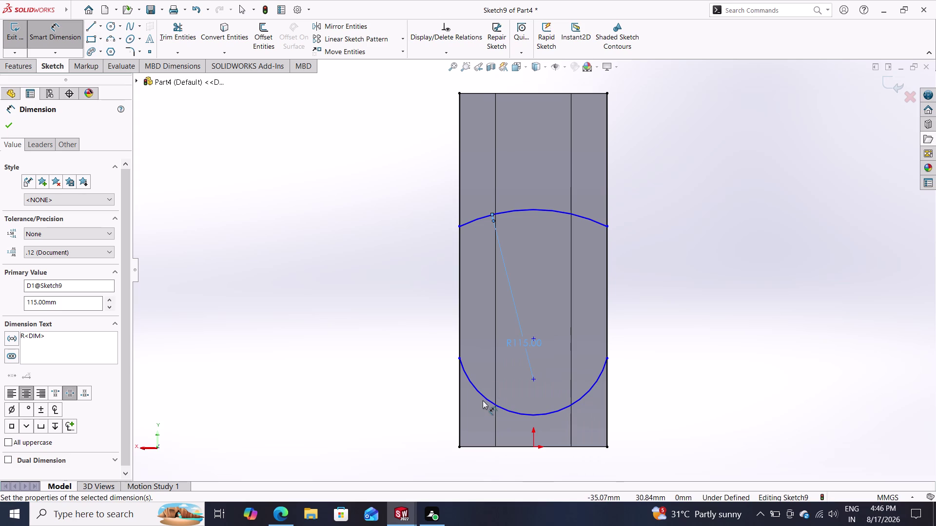
click(485, 398)
click(533, 282)
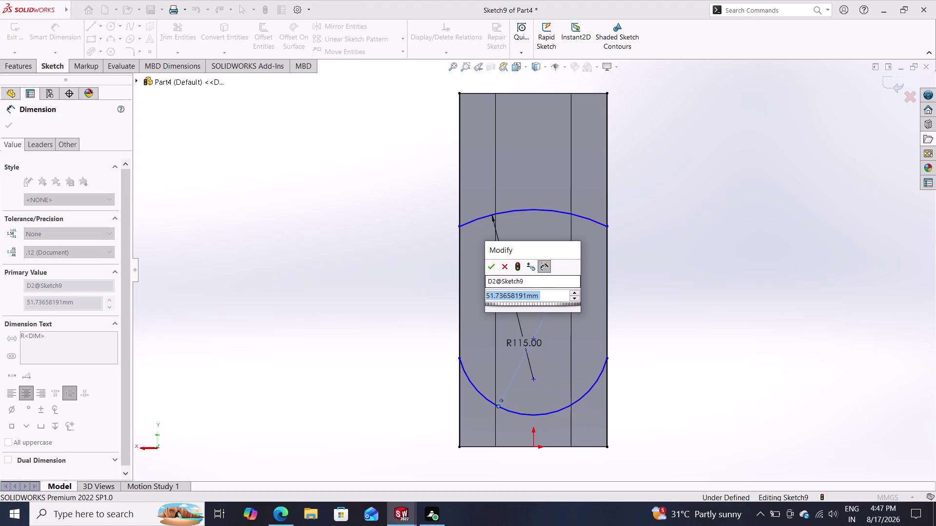
text(123)
key(Return)
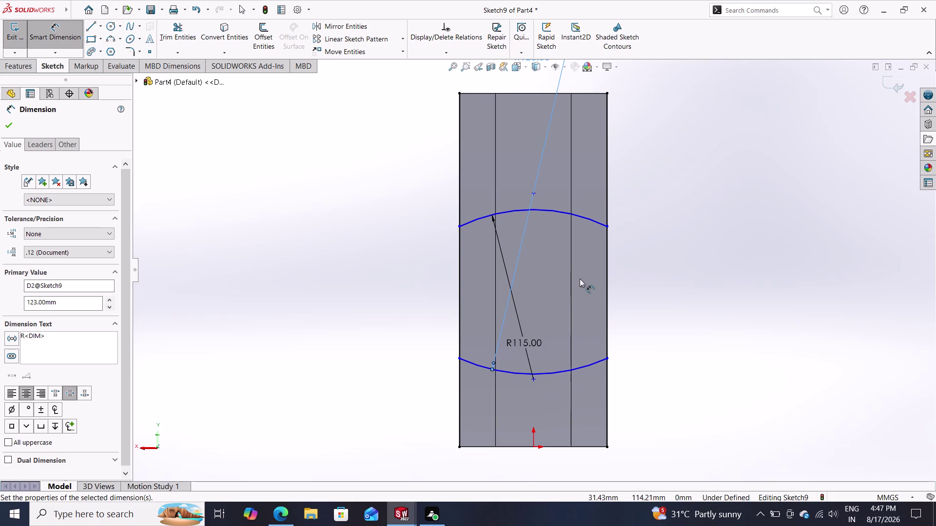
scroll(down, 3)
scroll(up, 3)
scroll(down, 3)
scroll(up, 3)
scroll(up, 3)
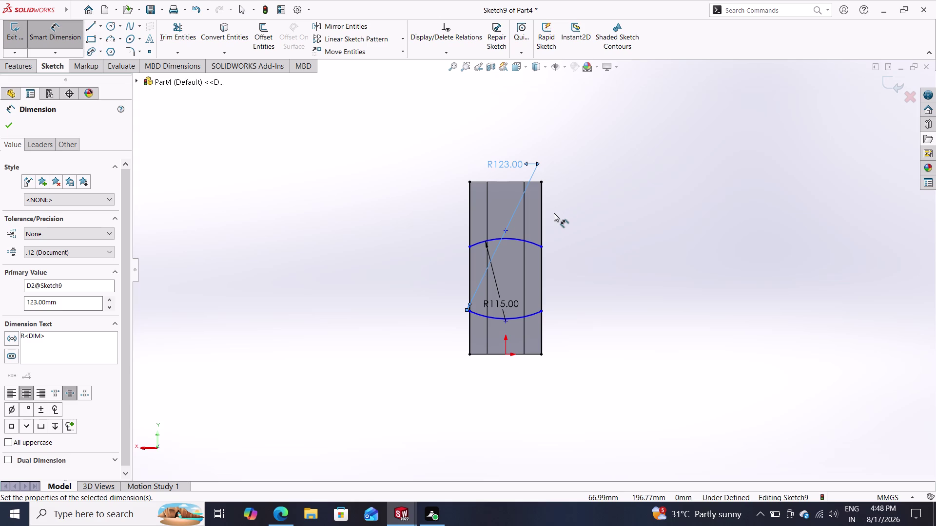
click(505, 355)
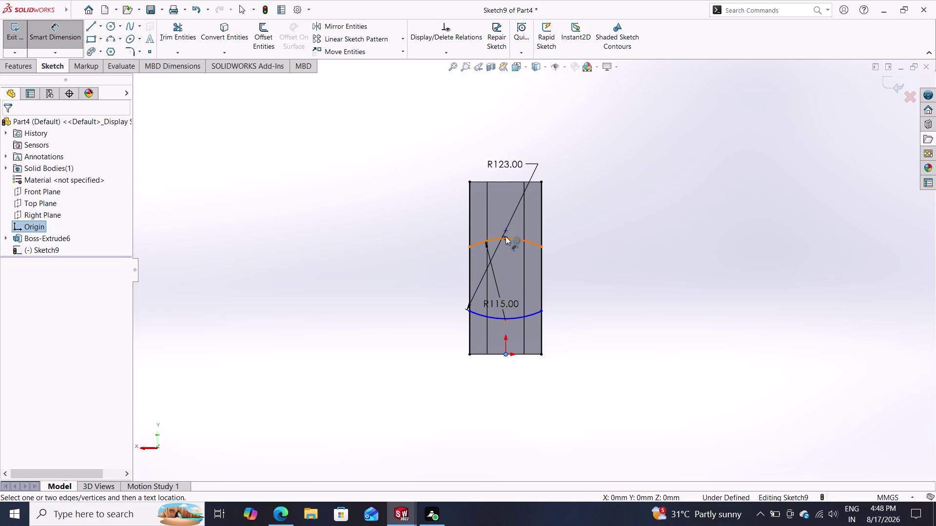
click(505, 236)
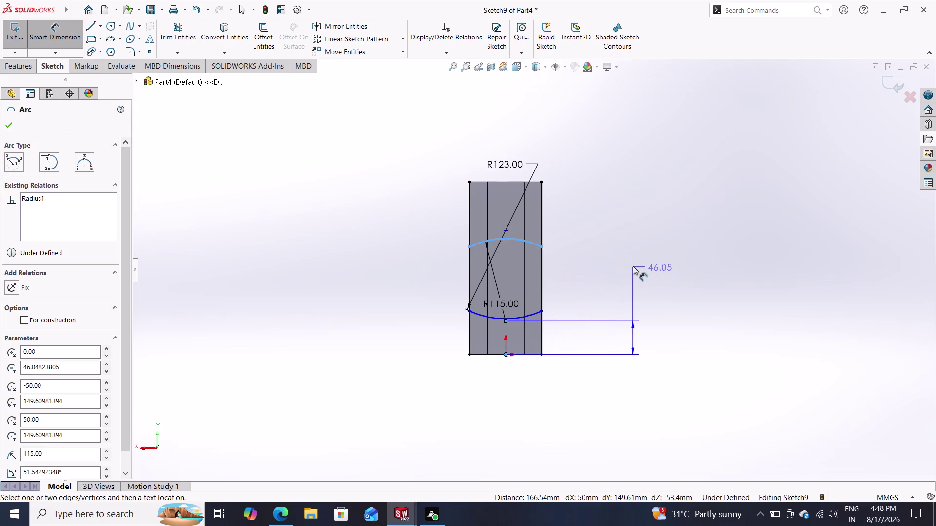
Add a 150 mm vertical dimension from the origin to the upper arc.
key(Escape)
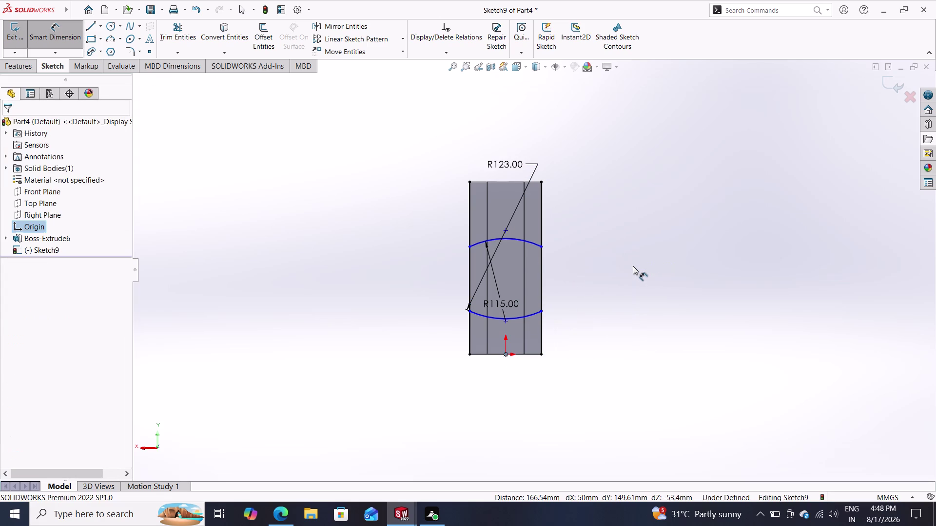
click(505, 357)
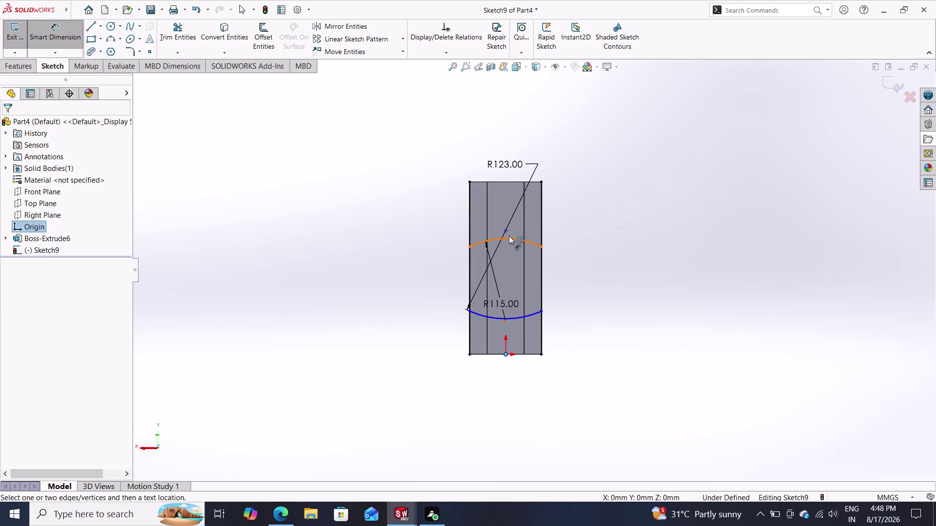
click(507, 237)
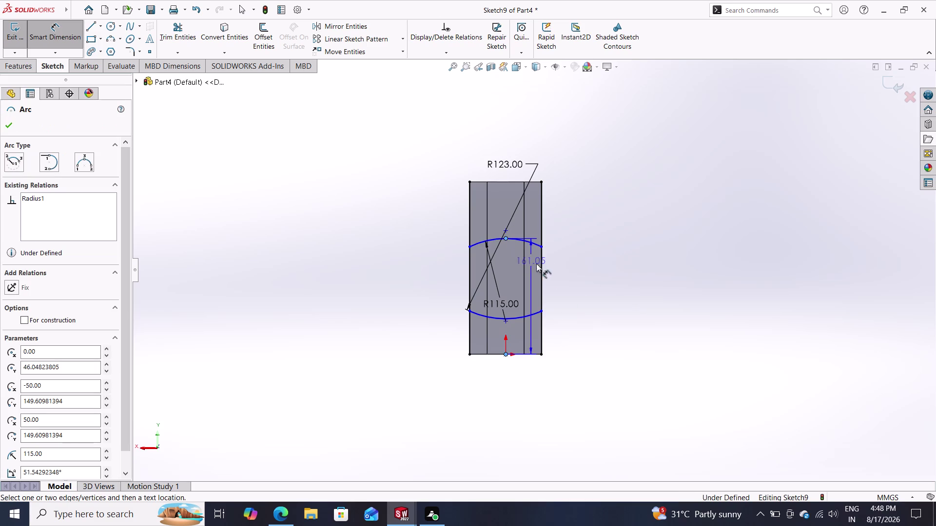
click(610, 278)
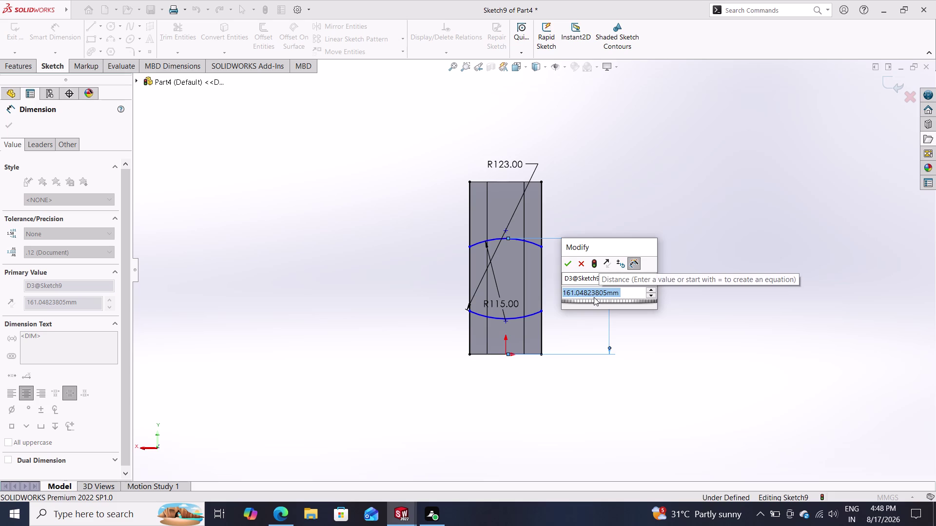
text(150)
key(Return)
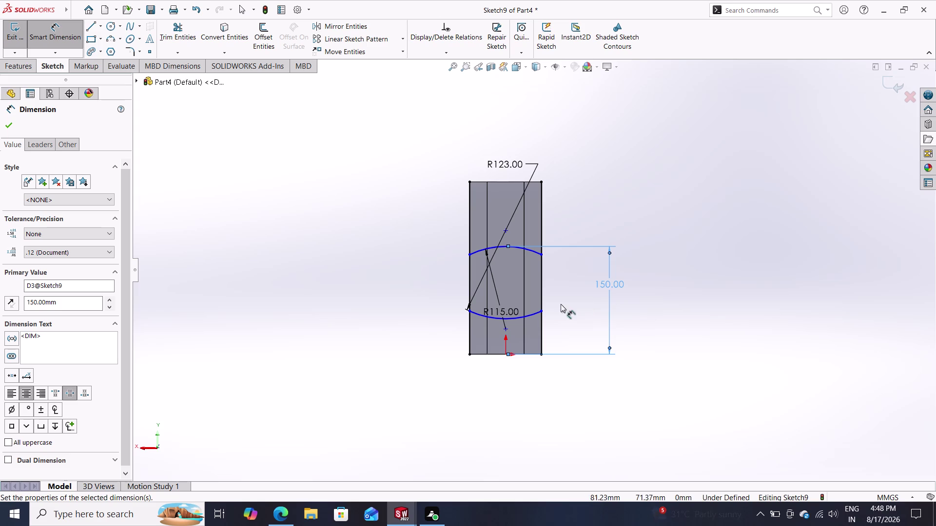
key(Escape)
key(Escape)
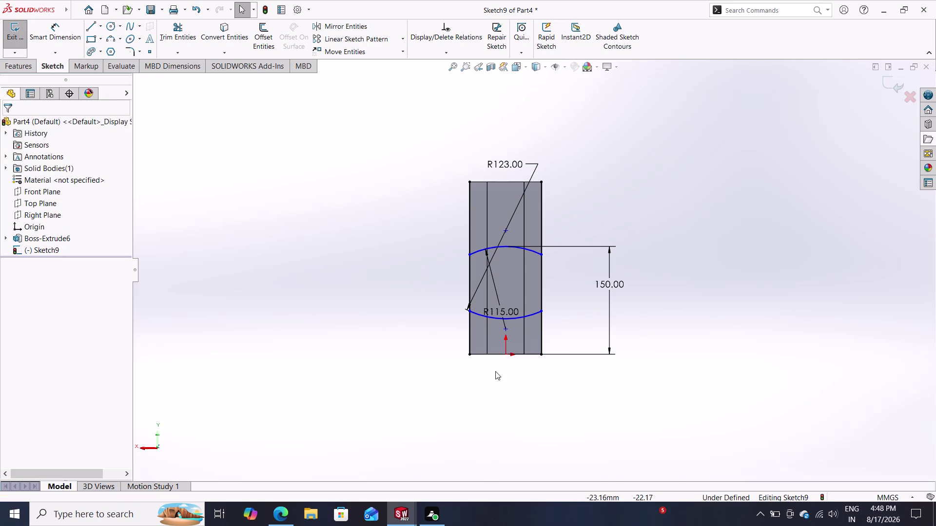
Zoom in and add a Midpoint relation to the 123 mm lower arc.
scroll(down, 3)
scroll(down, 3)
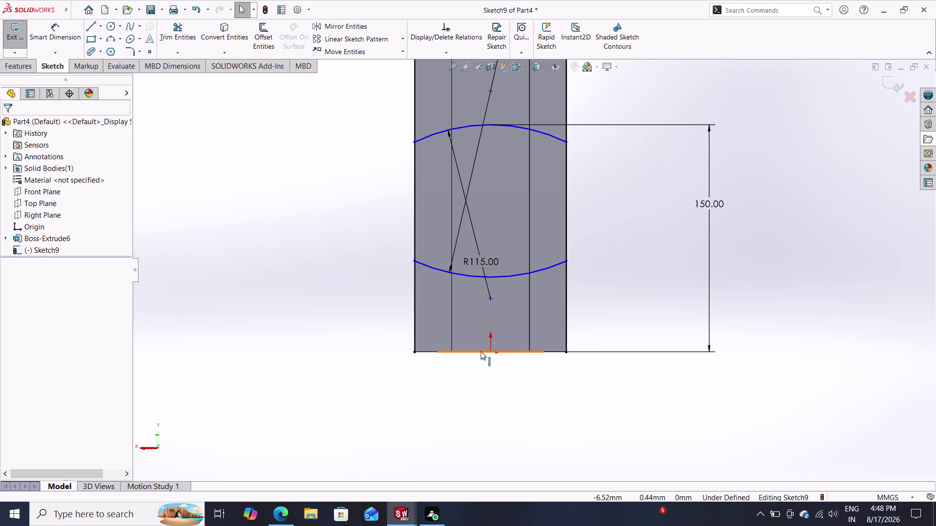
double_click(490, 278)
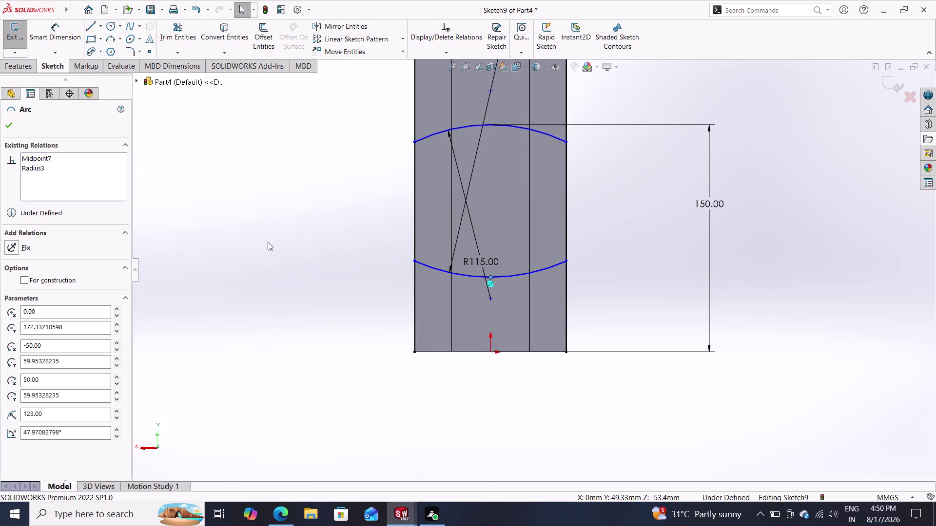
key(Escape)
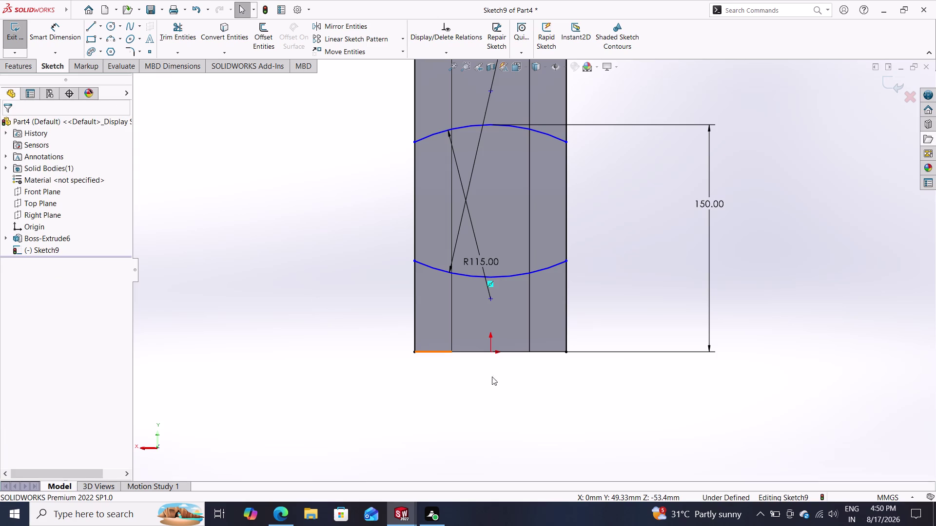
Make the lower arc's point coincident with the origin, fully defining Sketch9.
click(492, 355)
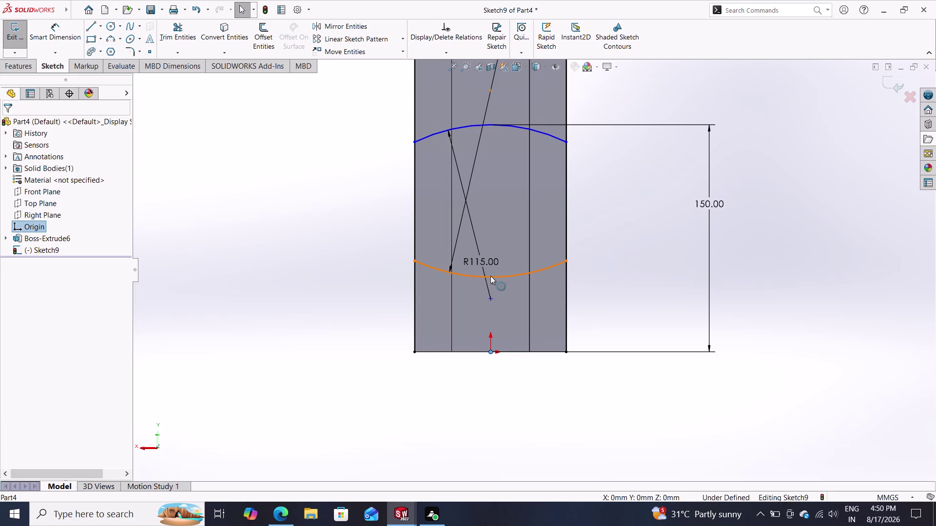
click(490, 278)
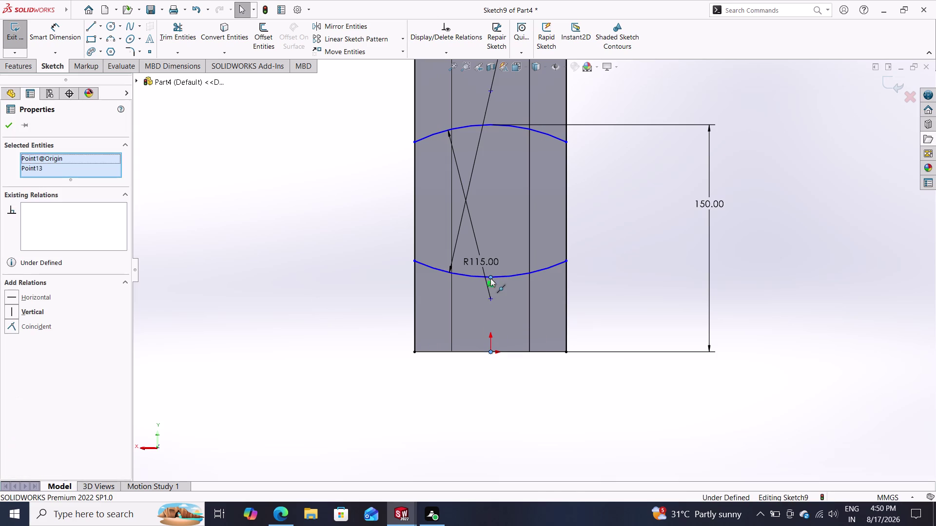
click(39, 324)
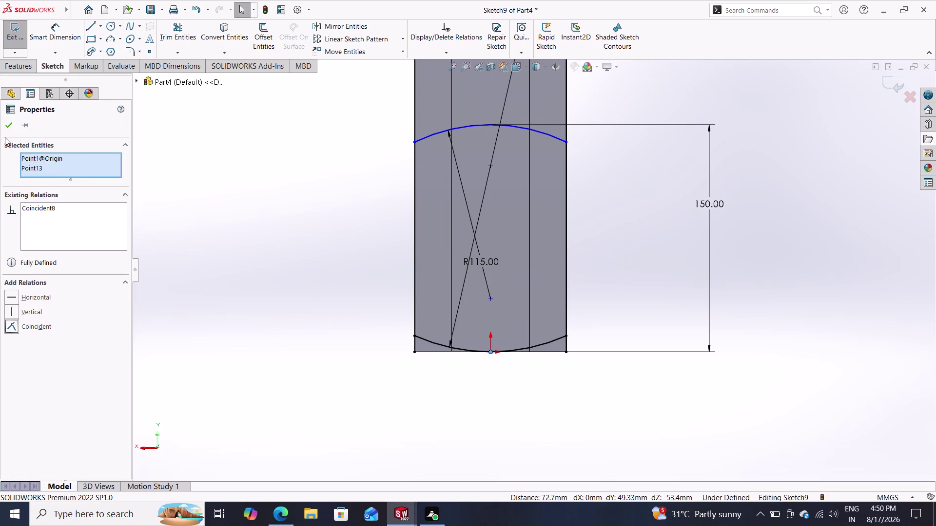
click(9, 125)
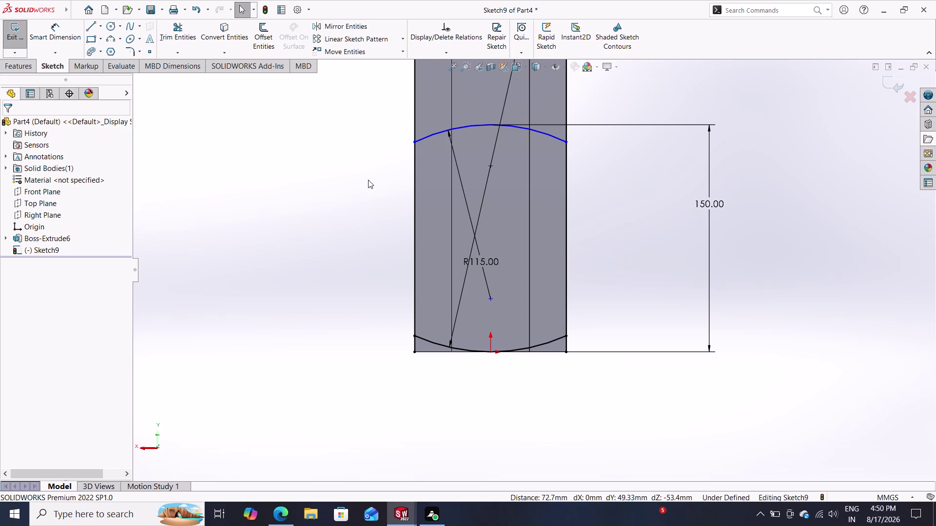
click(7, 60)
click(18, 45)
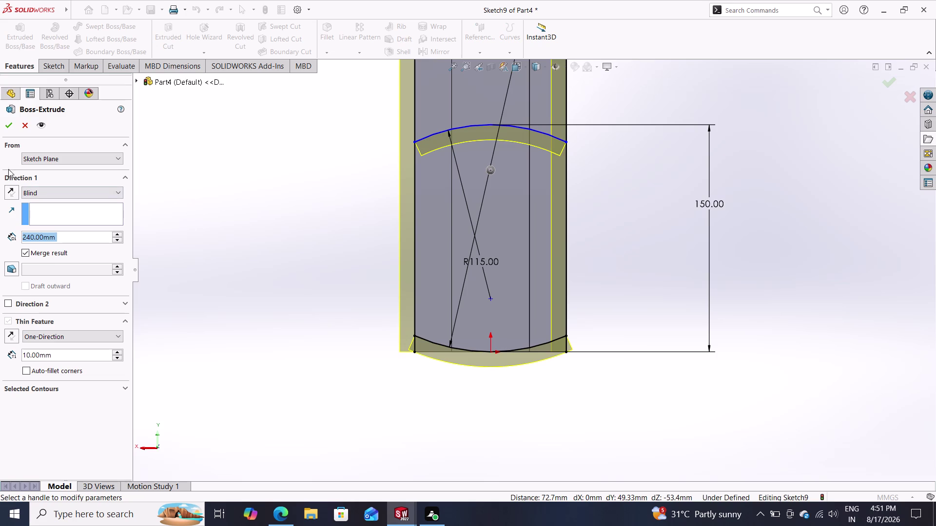
Set the Sketch9 extrusion to start from an Offset of 20 mm.
click(54, 155)
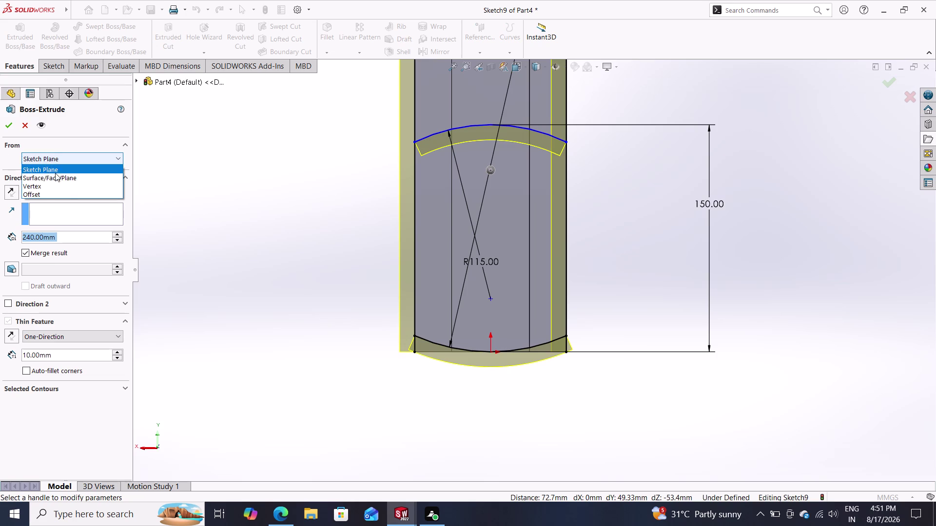
click(41, 196)
drag(56, 179, 0, 185)
click(0, 185)
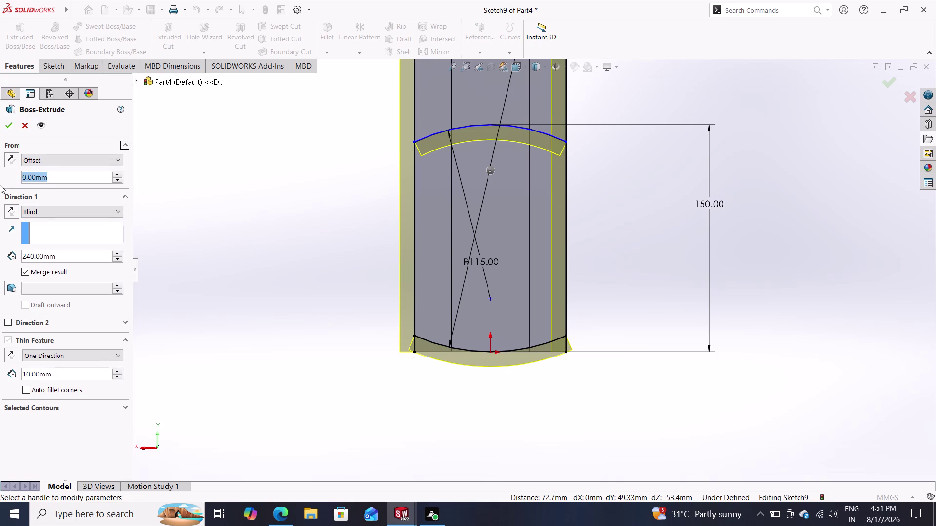
click(56, 179)
drag(55, 179, 15, 177)
click(57, 176)
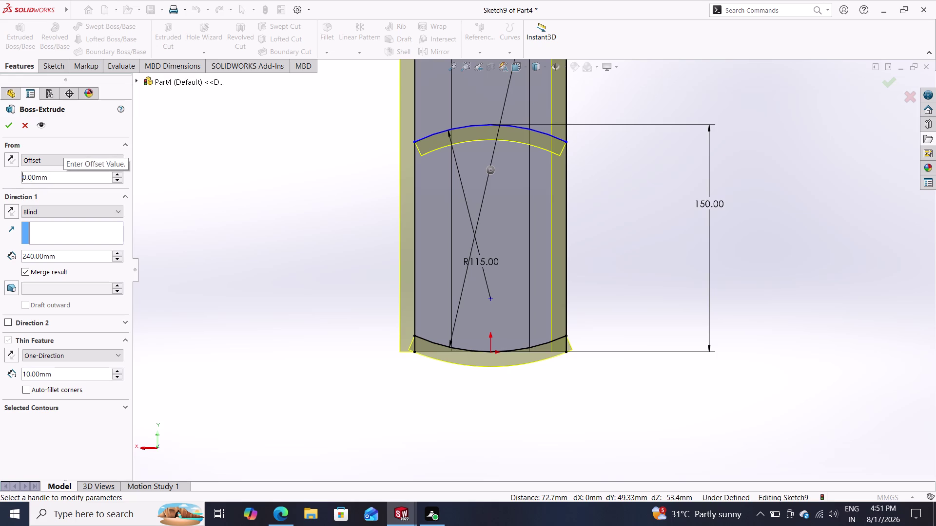
key(BackSpace)
key(BackSpace)
key(BackSpace)
key(BackSpace)
key(BackSpace)
key(BackSpace)
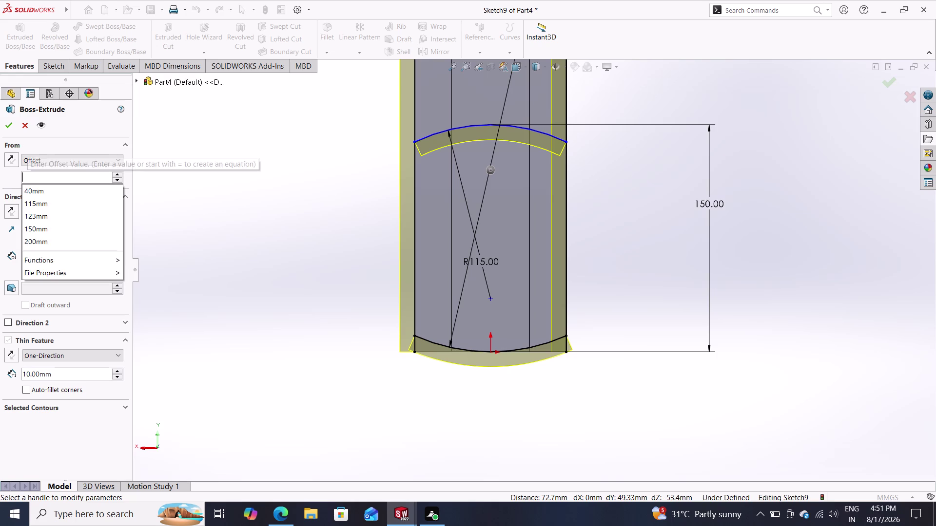
text(20)
key(Return)
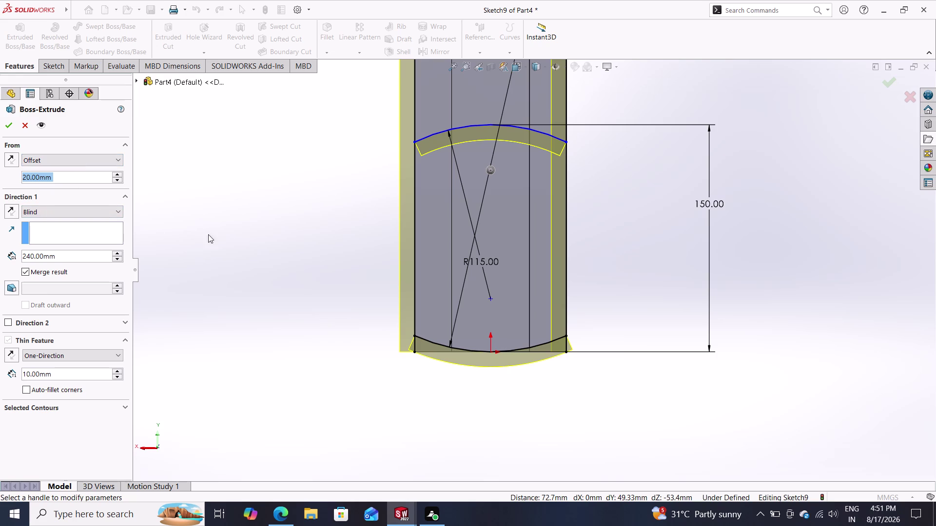
Inspect the preview, then reverse both the offset and extrusion directions.
middle_drag(257, 242, 316, 252)
scroll(down, 3)
scroll(up, 3)
scroll(down, 3)
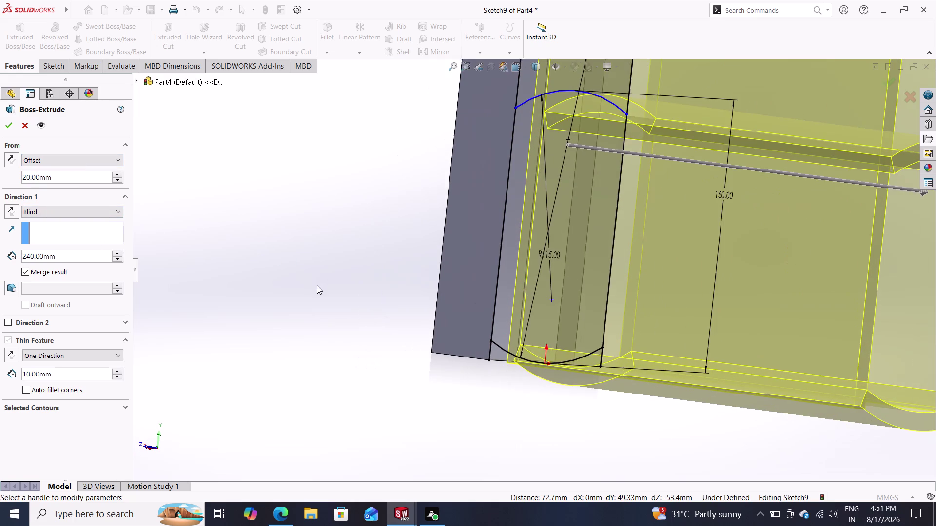
scroll(up, 3)
scroll(down, 3)
scroll(up, 3)
scroll(up, 3)
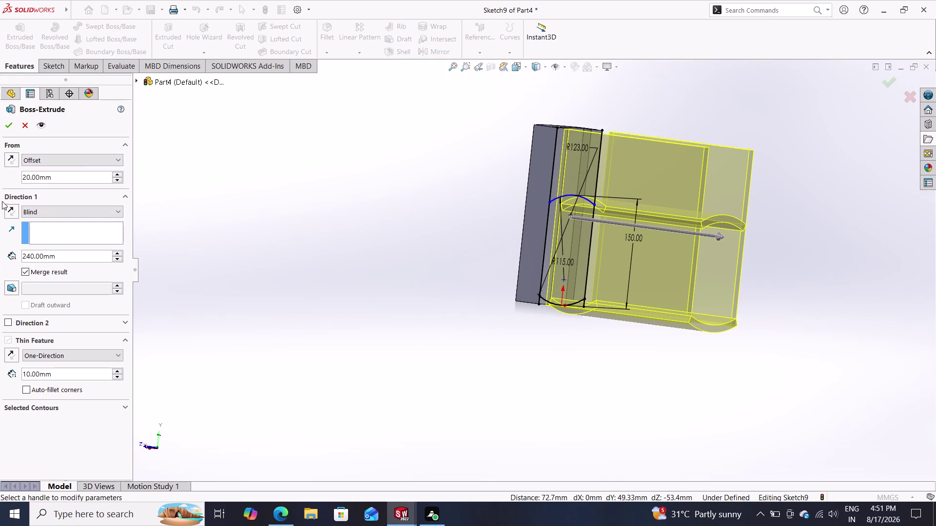
click(13, 164)
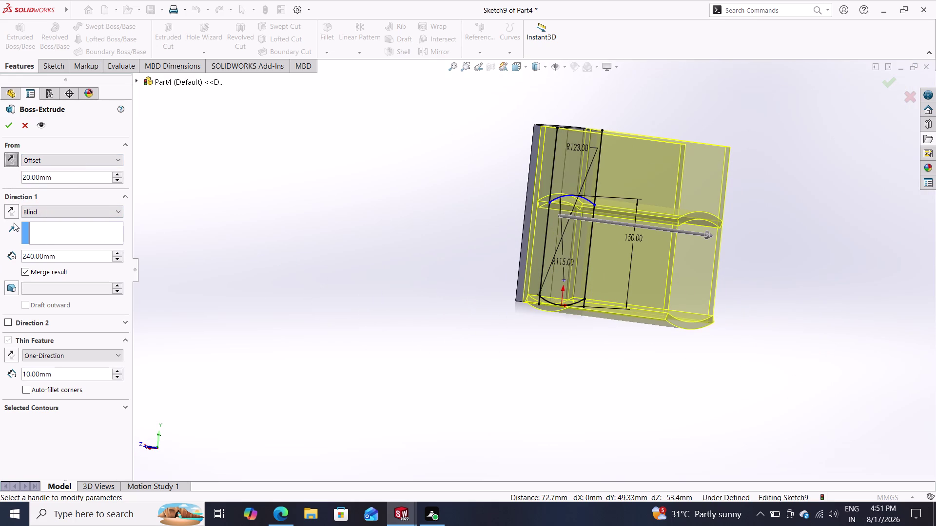
click(14, 214)
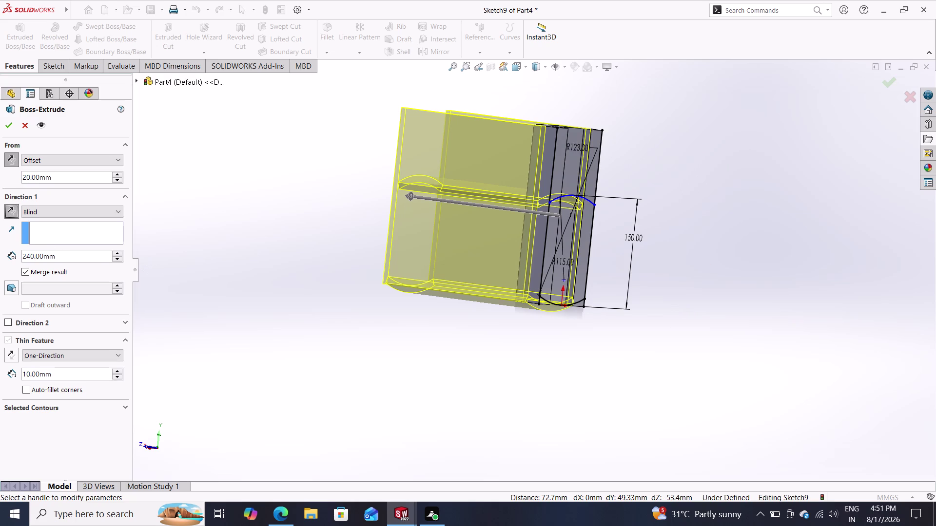
Set the depth to 25 mm and accept, triggering a zero-thickness rebuild error.
drag(65, 260, 0, 256)
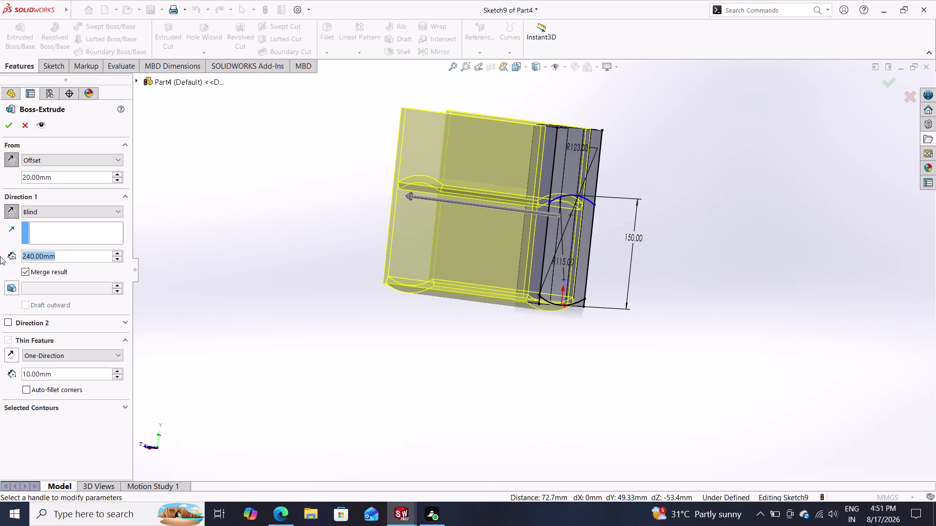
key(BackSpace)
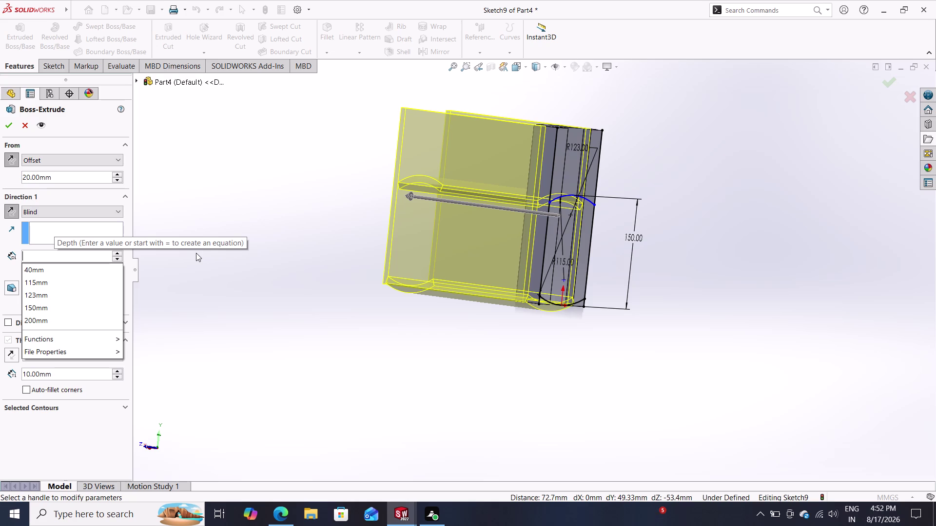
text(25)
key(Return)
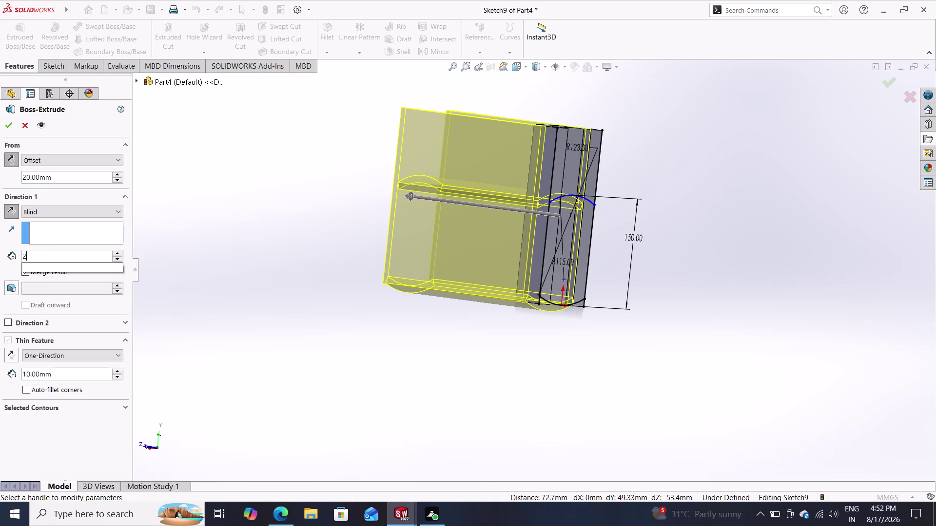
click(4, 122)
middle_drag(407, 305, 446, 352)
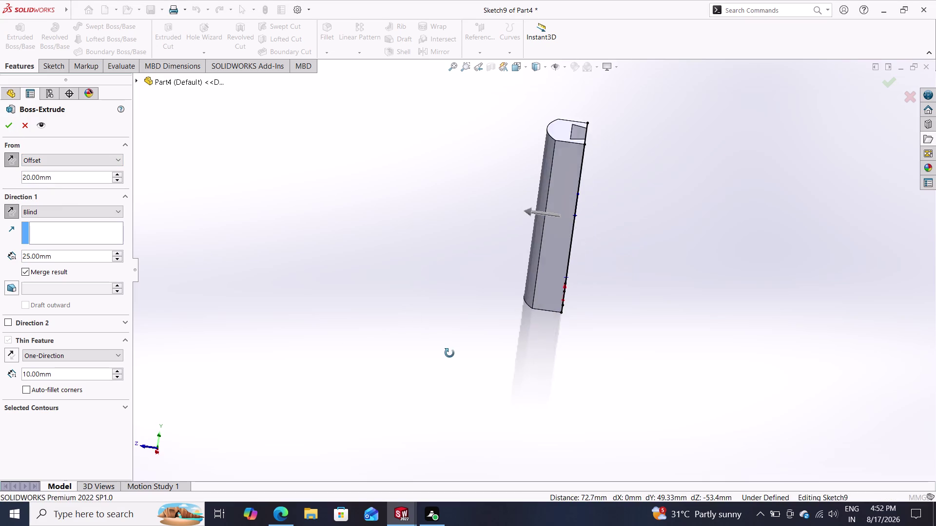
middle_drag(447, 352, 398, 309)
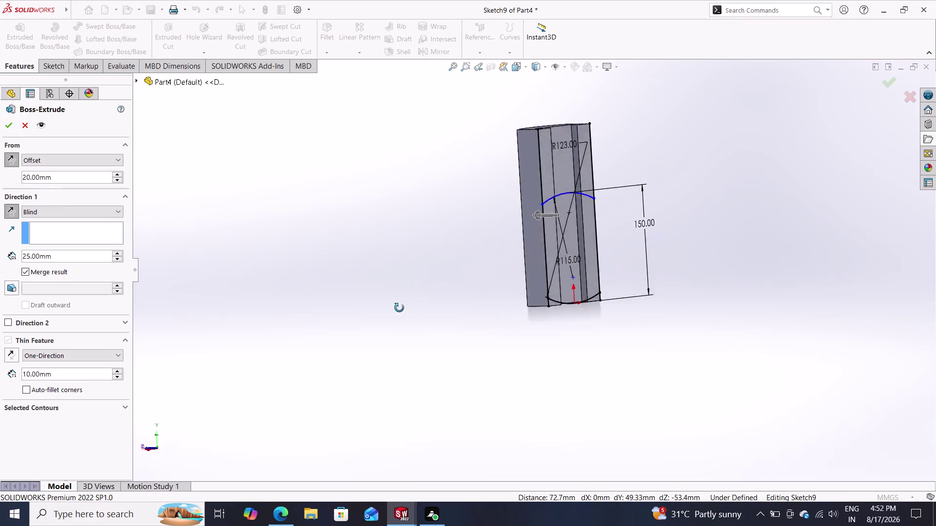
middle_drag(398, 309, 485, 310)
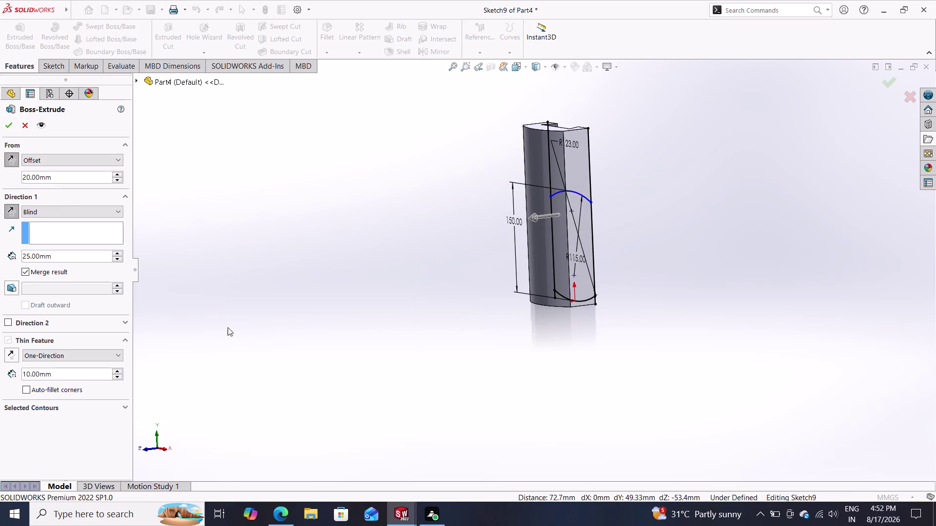
middle_drag(546, 317, 484, 336)
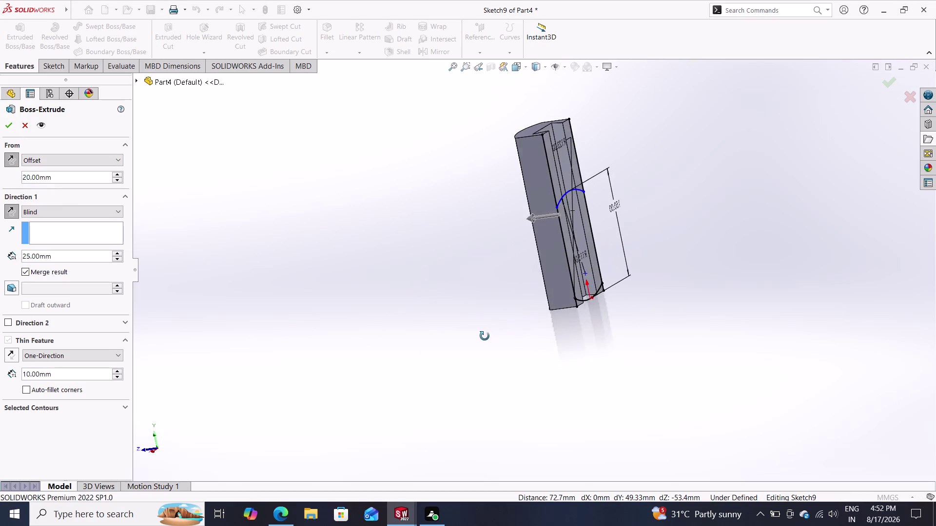
middle_drag(485, 337, 524, 324)
scroll(up, 3)
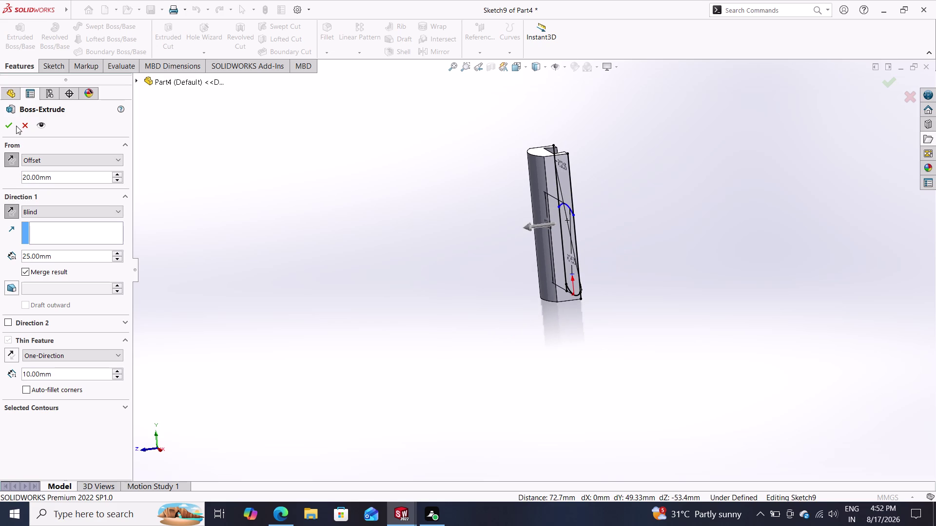
click(11, 125)
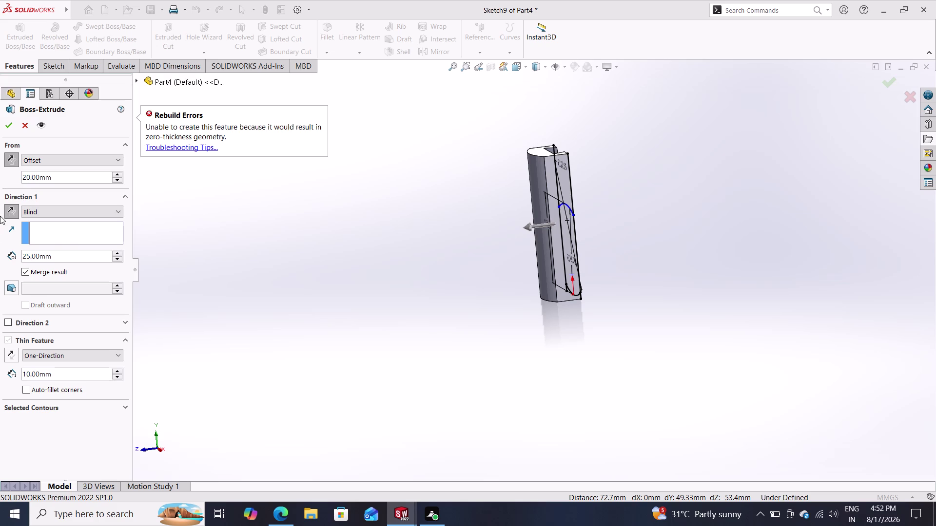
Dismiss the rebuild error and cancel the Sketch9 Boss-Extrude without adding a feature.
click(11, 210)
click(11, 209)
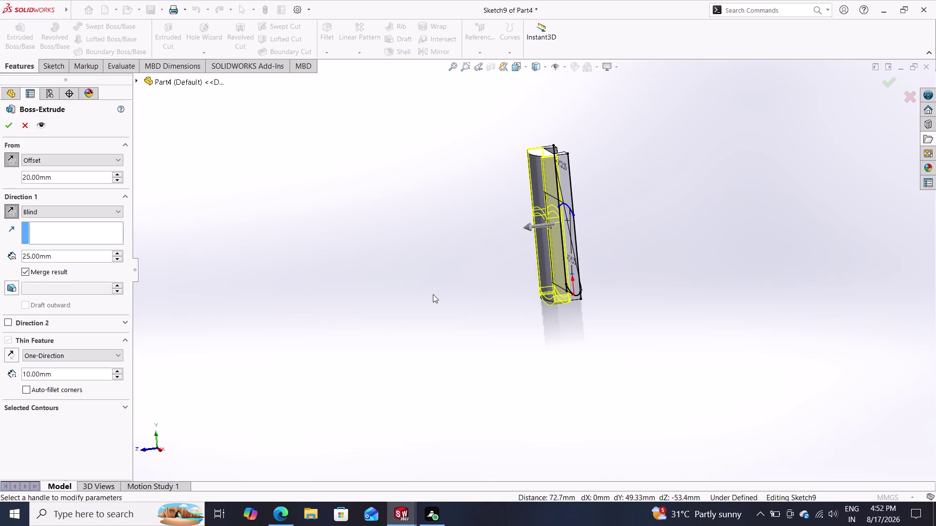
key(Escape)
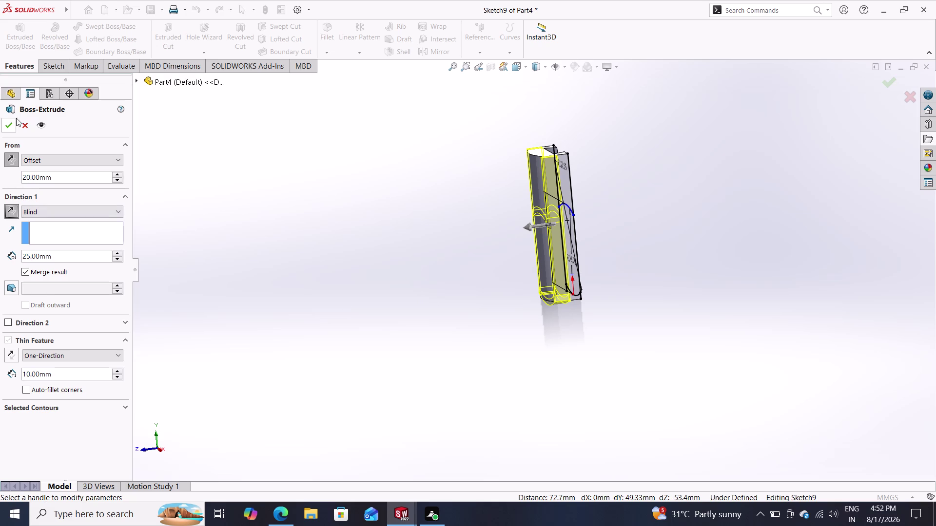
click(22, 121)
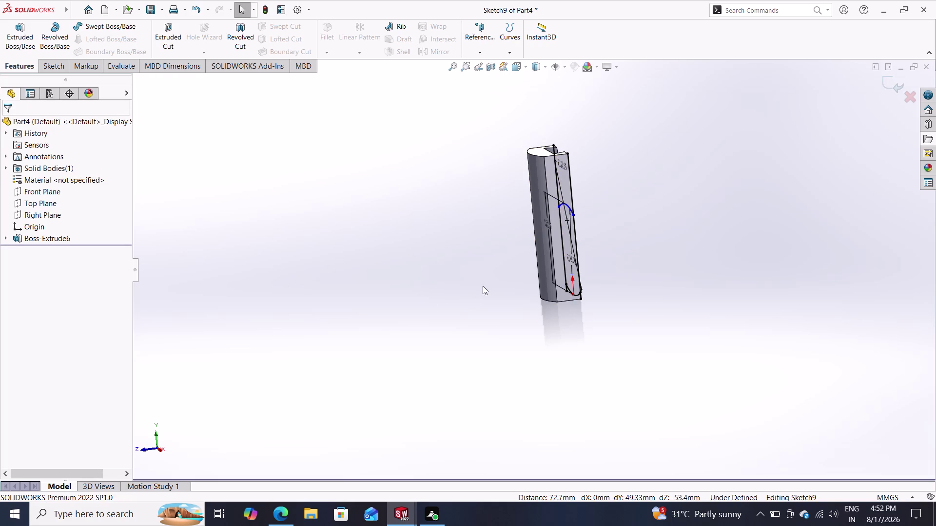
Undo and redo sketch edits to set the Sketch9 arc spacing to 150 mm.
key(ctrl+z)
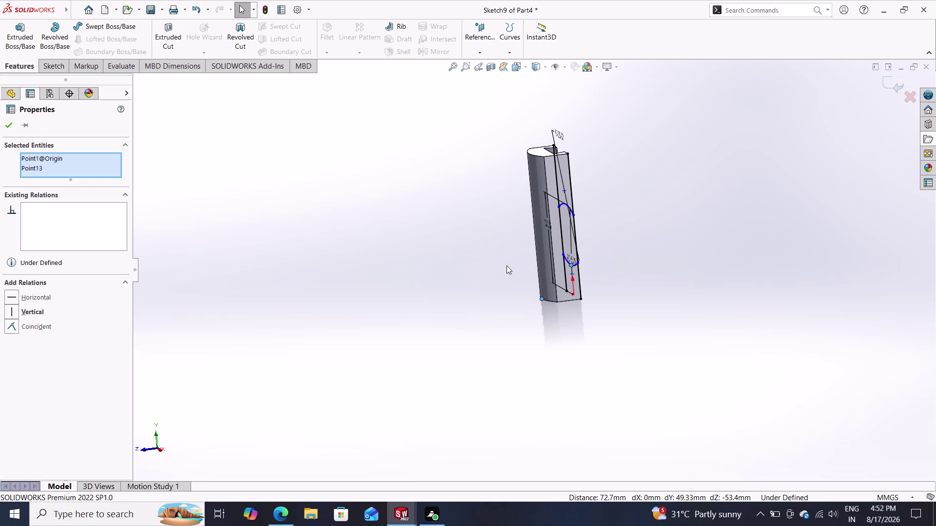
key(ctrl+z)
key(ctrl+z)
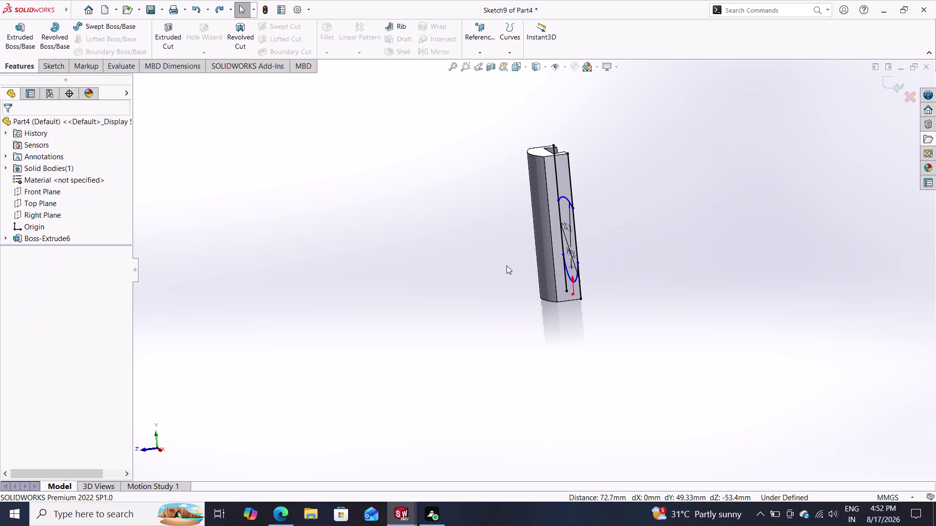
middle_drag(515, 269, 442, 292)
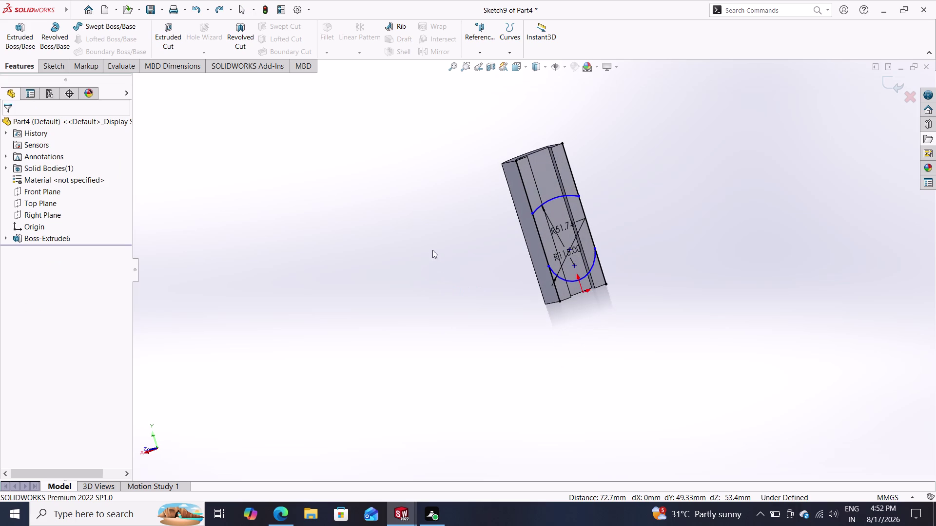
click(530, 182)
key(Escape)
key(Escape)
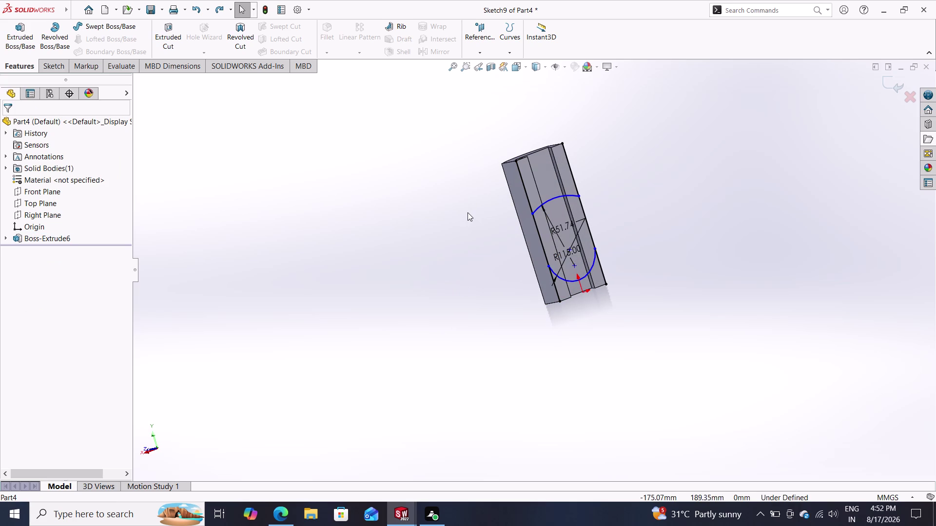
scroll(down, 3)
scroll(down, 3)
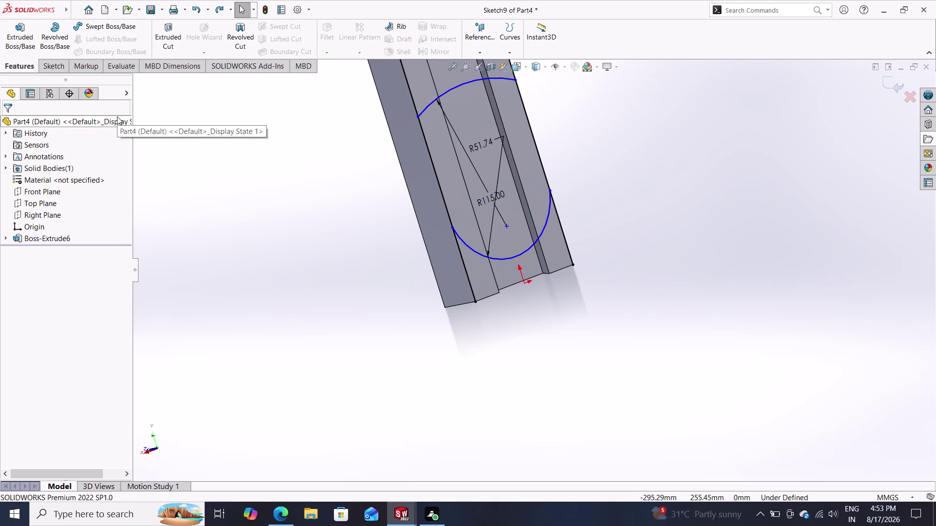
key(ctrl+y)
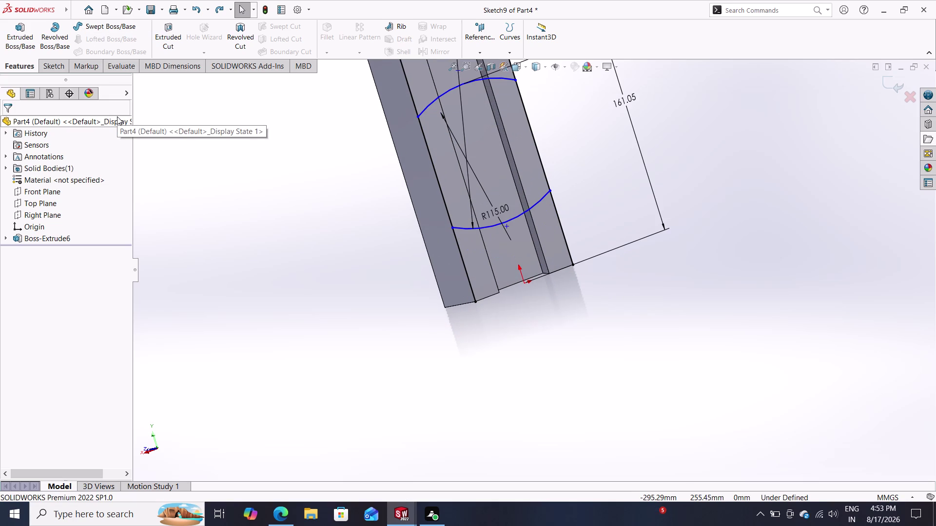
key(ctrl+y)
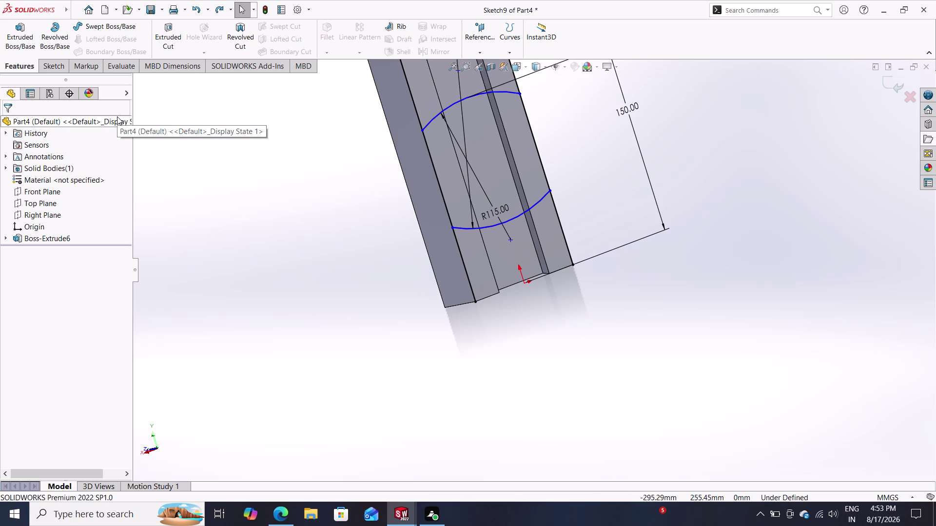
key(ctrl+y)
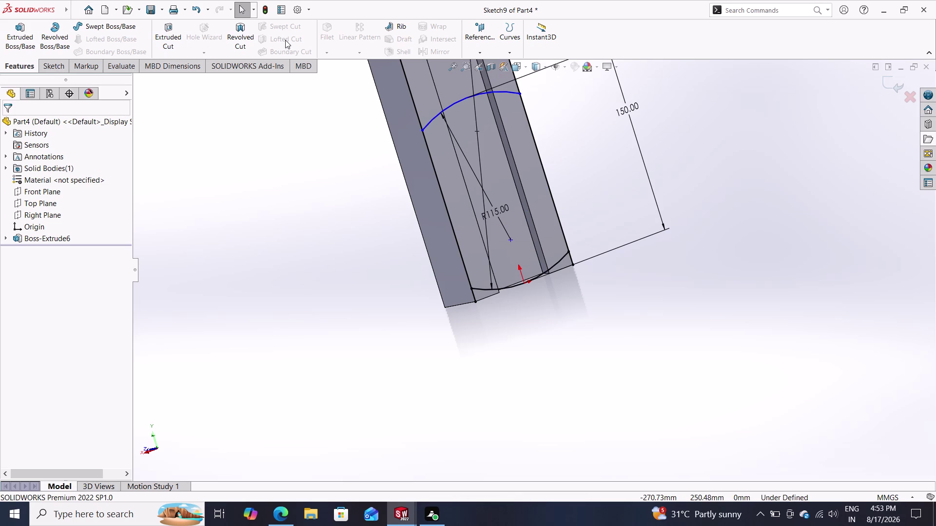
Power-trim the extra sketch segments at the bar's bottom edge, then close Trim.
click(61, 68)
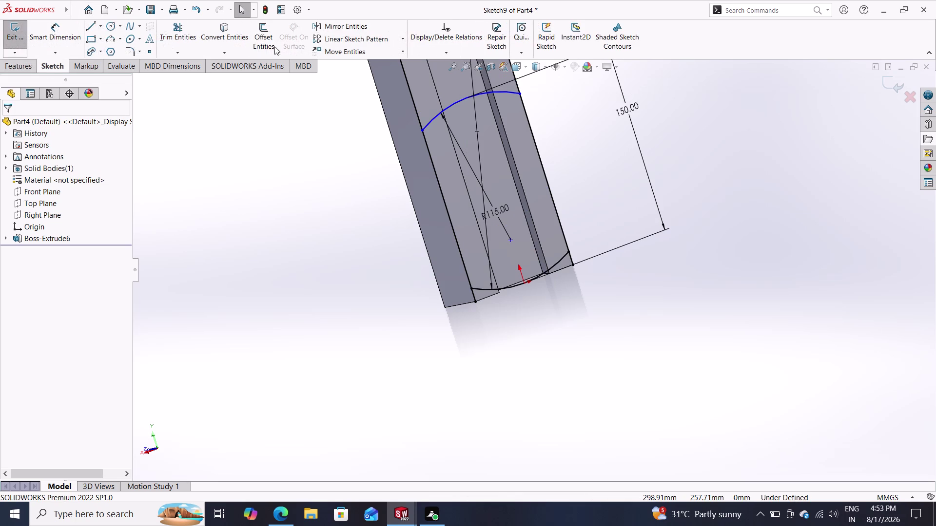
click(180, 31)
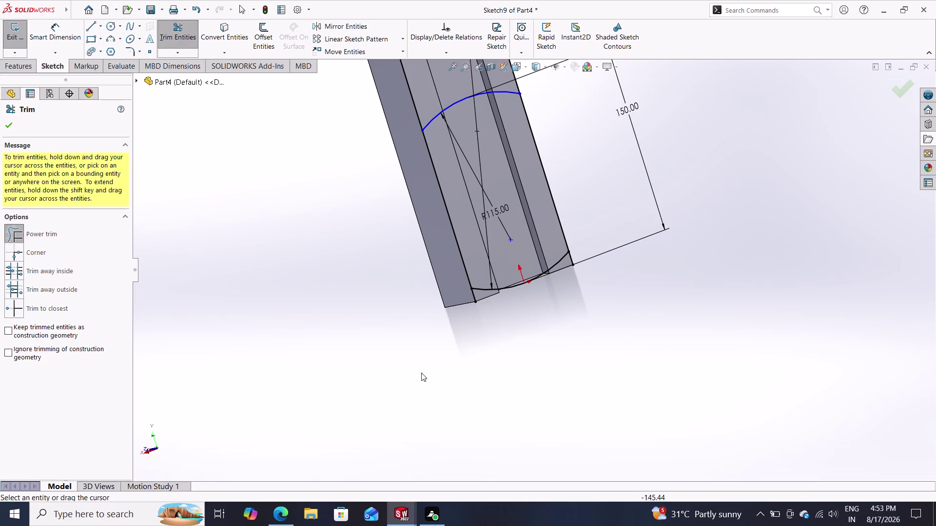
drag(487, 300, 463, 288)
drag(581, 246, 572, 266)
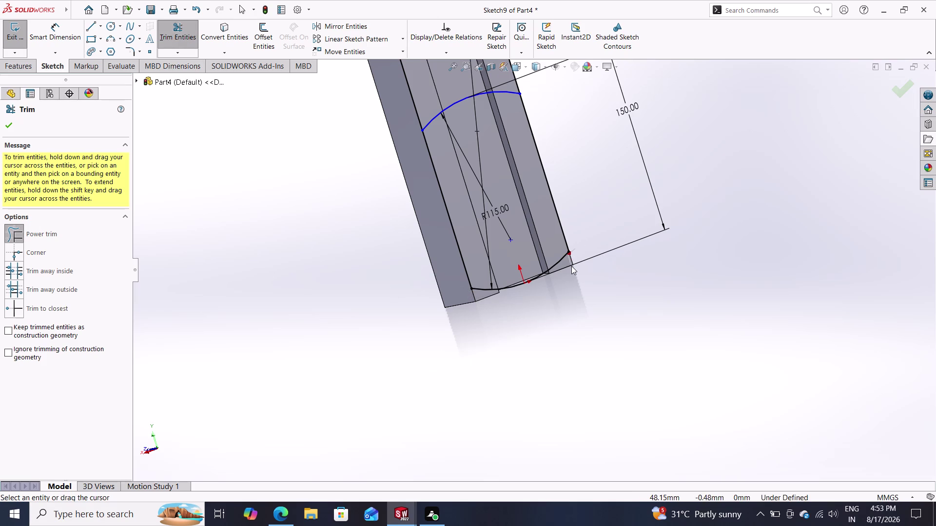
drag(572, 266, 574, 260)
scroll(down, 3)
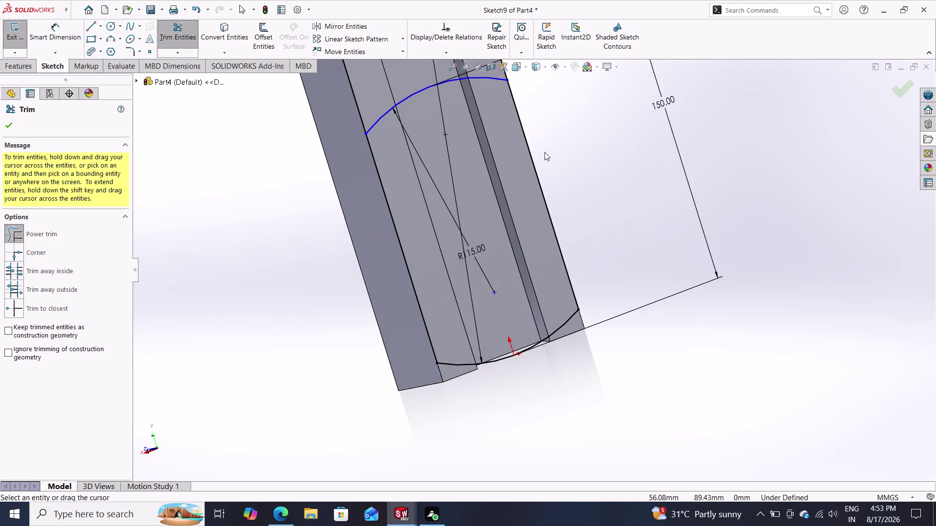
scroll(up, 3)
drag(447, 141, 419, 155)
drag(527, 121, 504, 135)
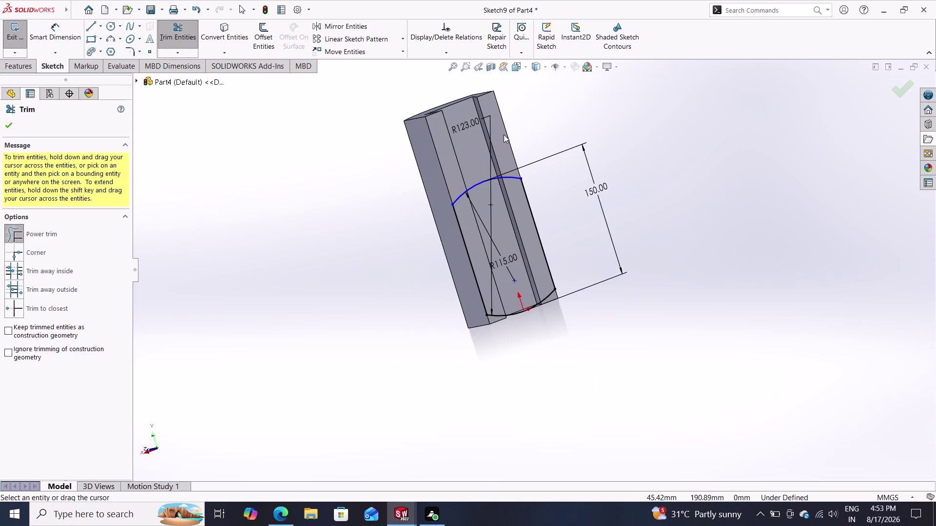
click(9, 124)
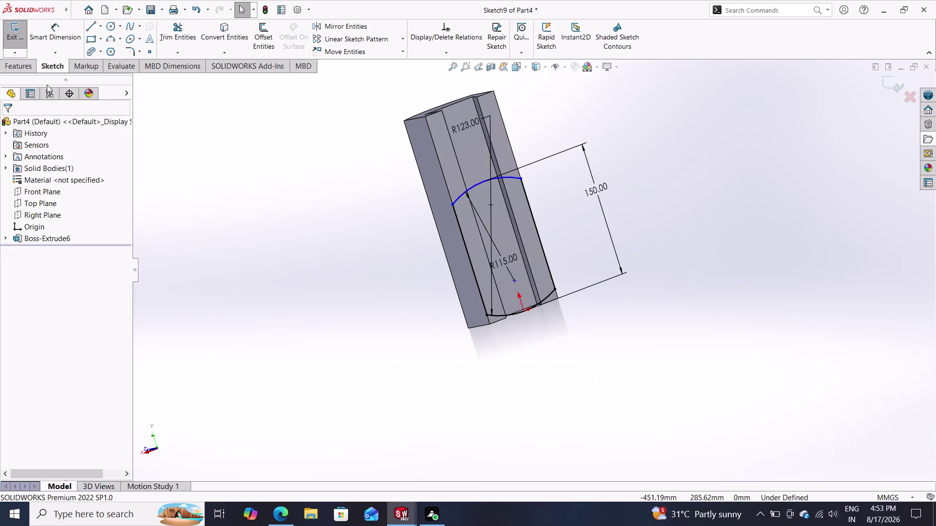
Start an Extruded Boss/Base of Sketch9 with a 25 mm depth.
double_click(20, 65)
click(20, 38)
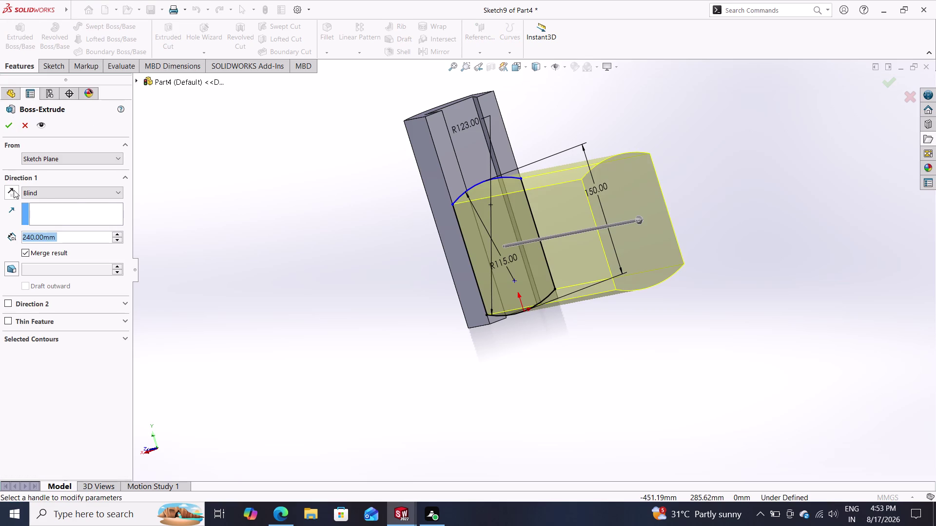
text(25)
key(Return)
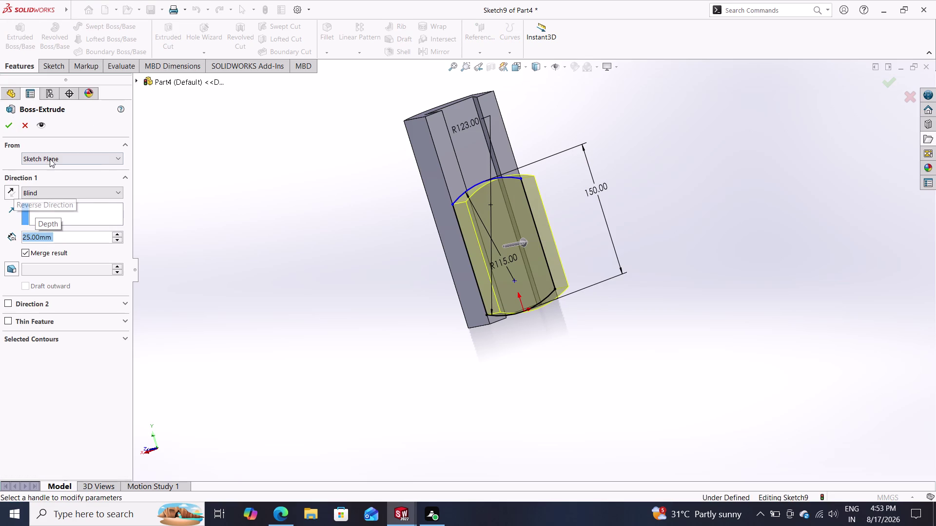
Make the extrusion start from an Offset of 20 mm.
click(51, 157)
triple_click(35, 193)
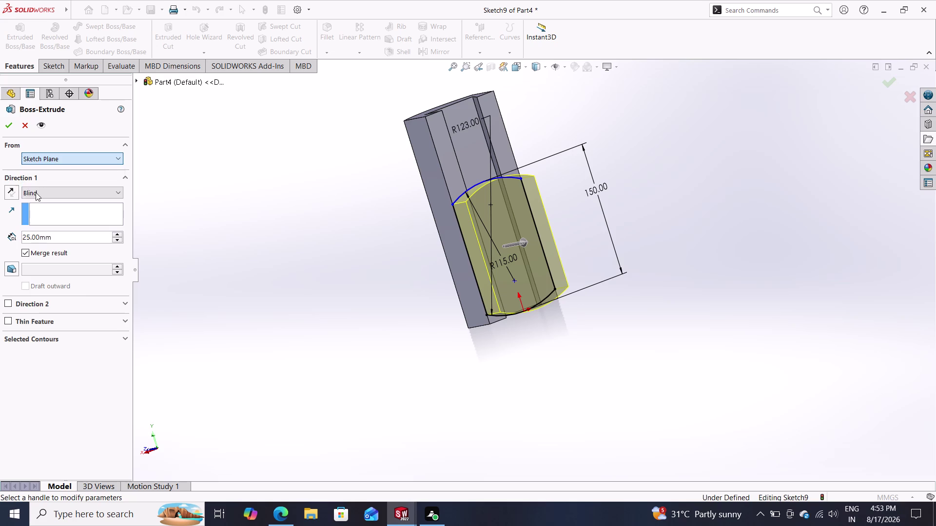
drag(58, 179, 0, 181)
double_click(0, 182)
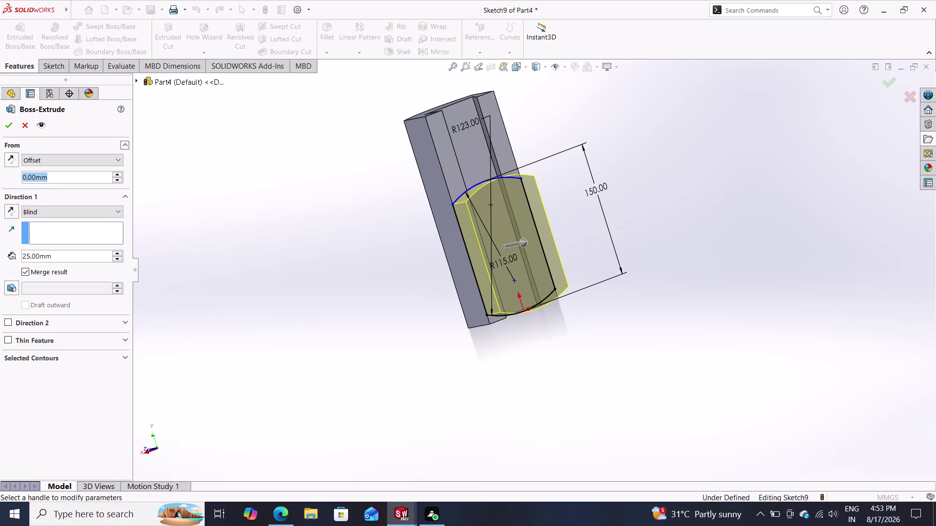
drag(56, 176, 18, 177)
text(20)
key(Return)
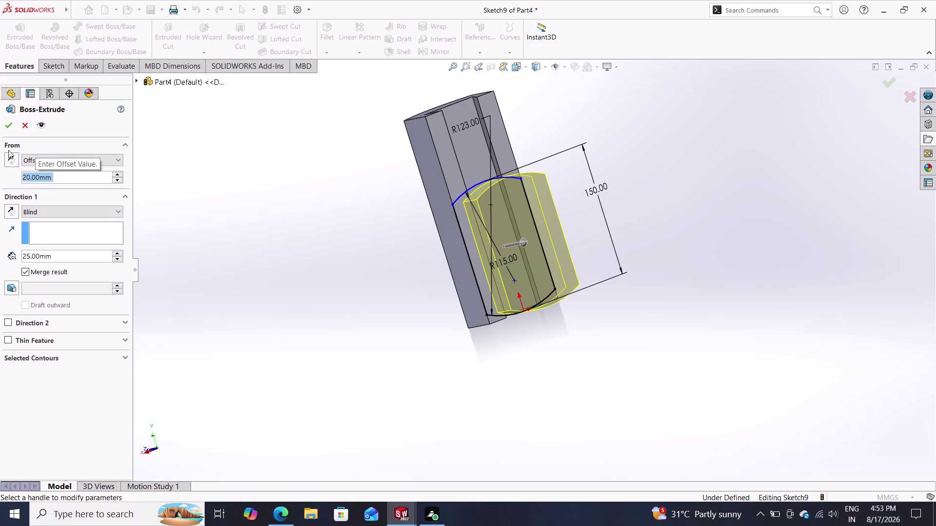
Reverse the offset direction and accept, creating Boss-Extrude7.
click(8, 155)
click(12, 214)
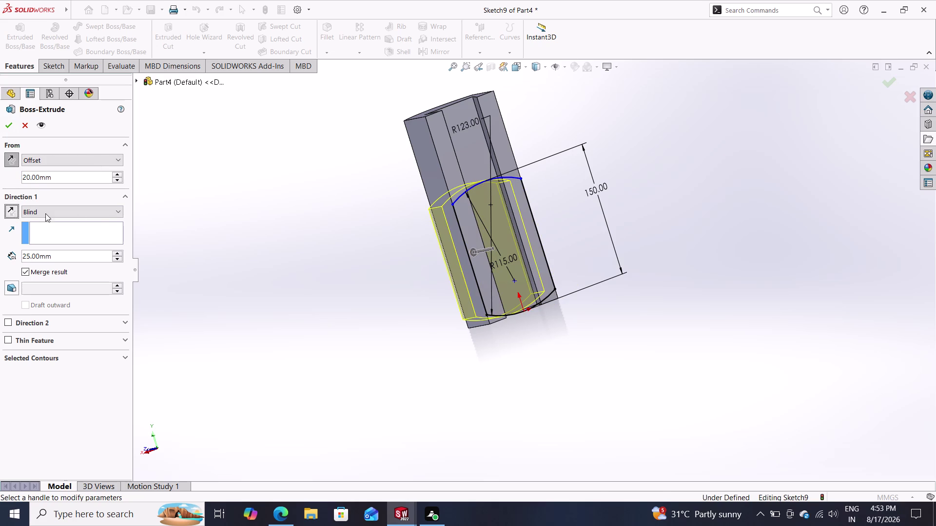
click(4, 127)
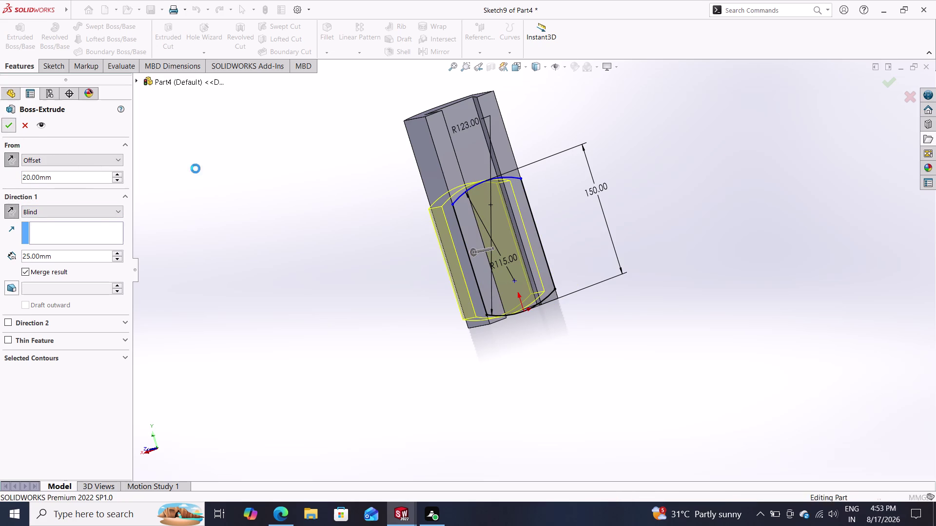
middle_drag(252, 215, 358, 214)
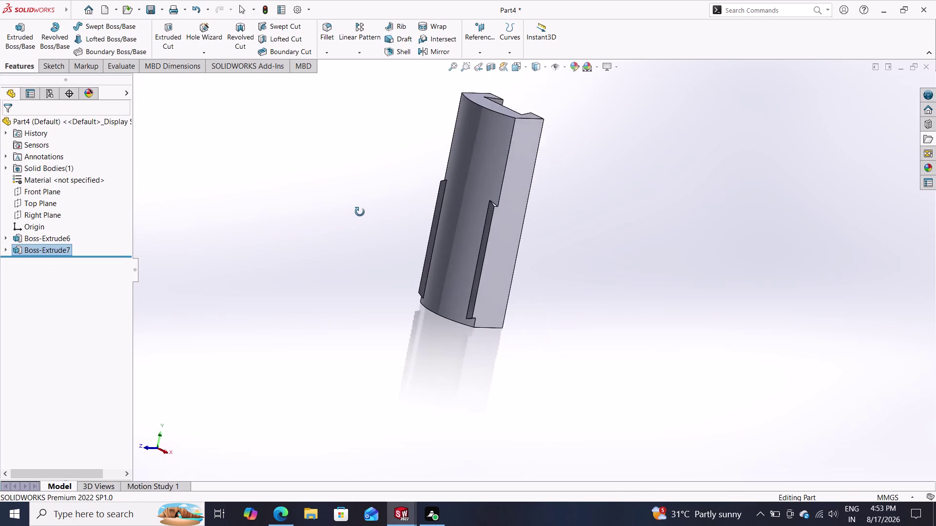
middle_drag(357, 214, 339, 238)
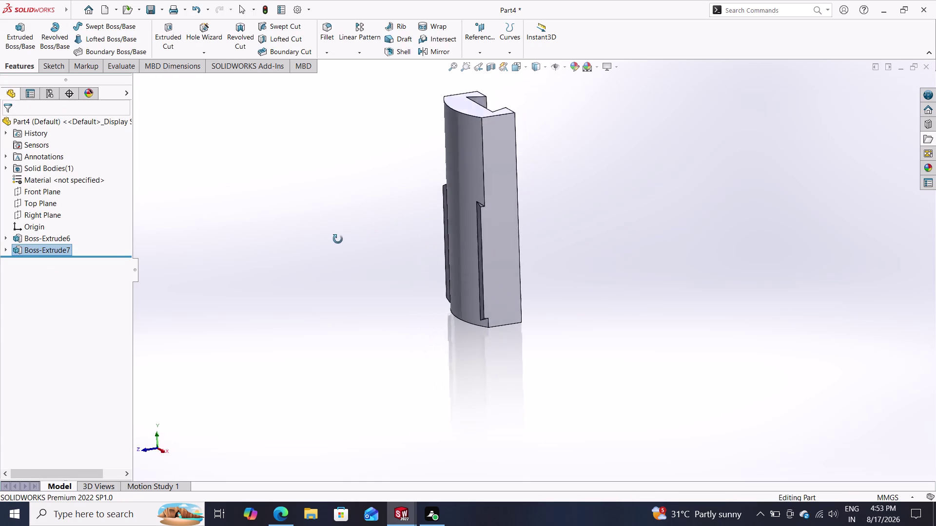
middle_drag(339, 238, 352, 223)
middle_drag(350, 221, 327, 228)
middle_drag(327, 227, 329, 224)
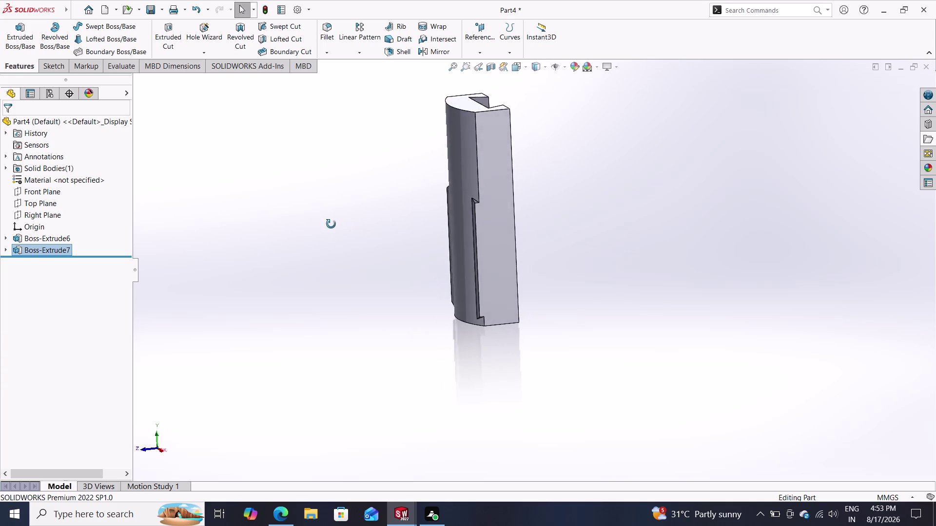
middle_drag(330, 224, 340, 219)
middle_drag(342, 218, 351, 208)
middle_drag(354, 202, 364, 189)
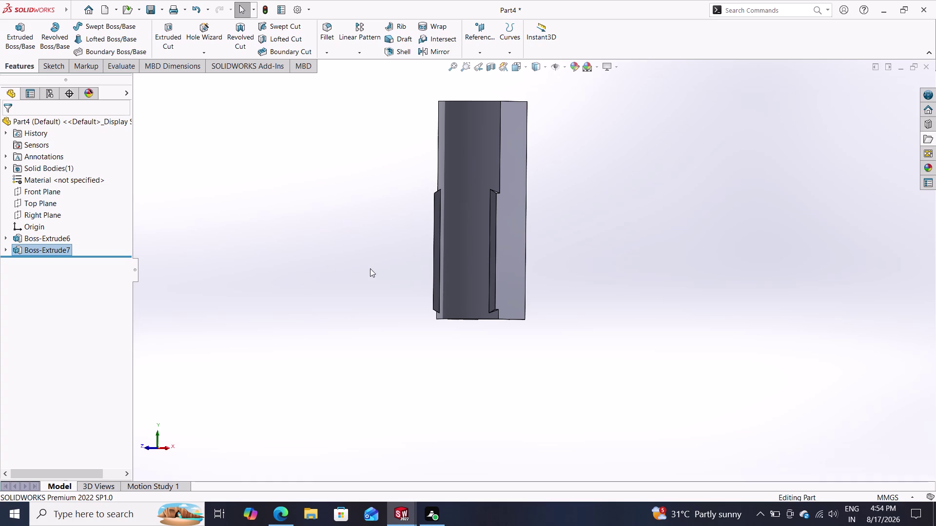
middle_drag(372, 267, 440, 289)
middle_drag(359, 291, 428, 310)
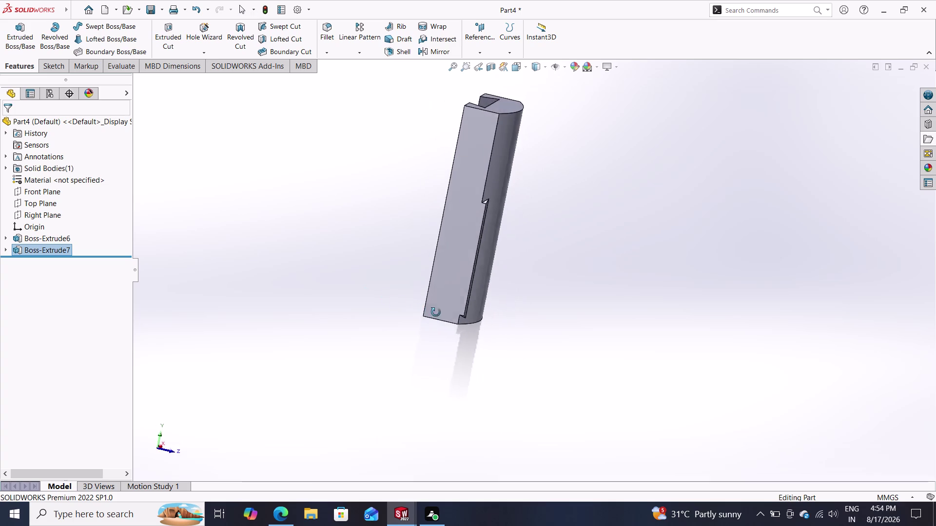
middle_drag(428, 310, 319, 311)
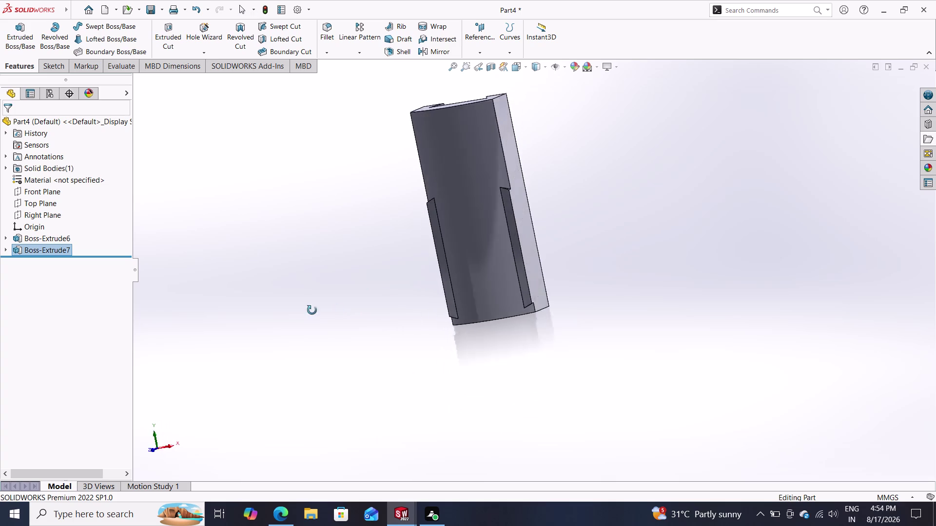
middle_drag(319, 310, 396, 322)
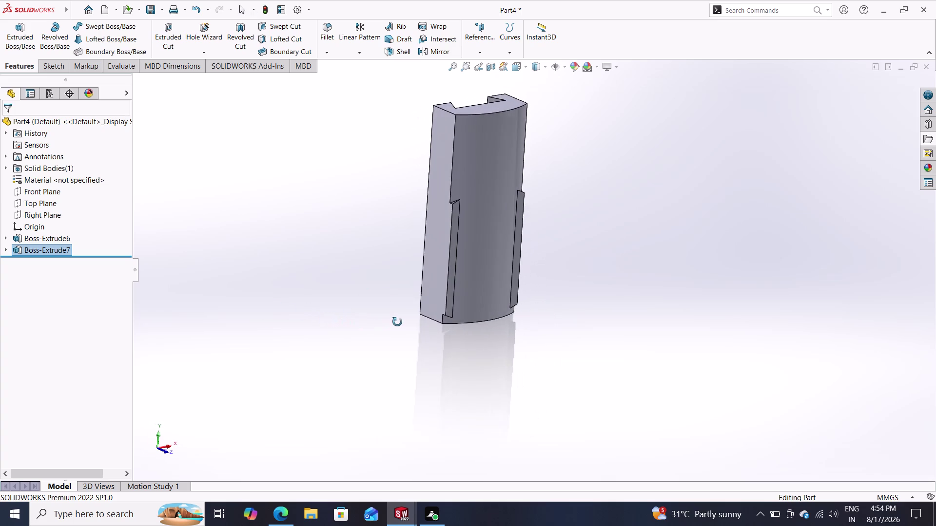
middle_drag(396, 322, 394, 321)
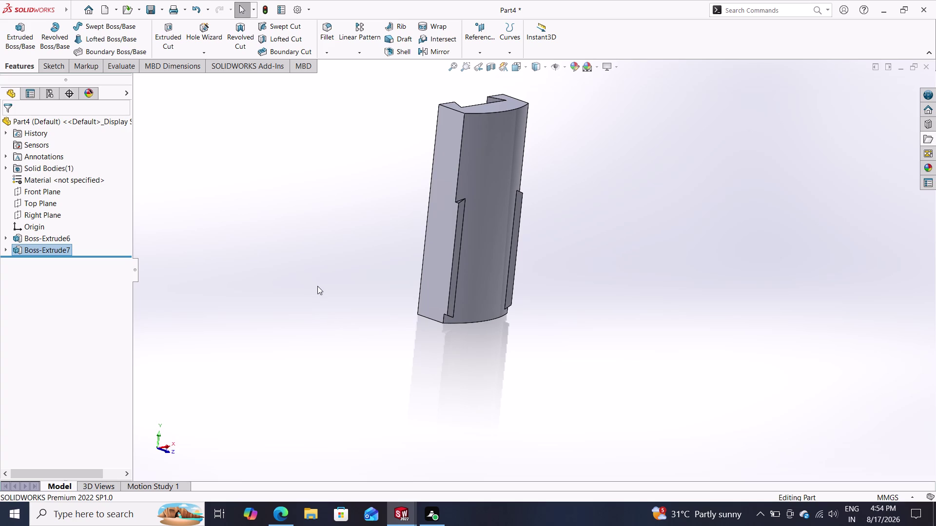
scroll(down, 3)
middle_drag(325, 280, 382, 317)
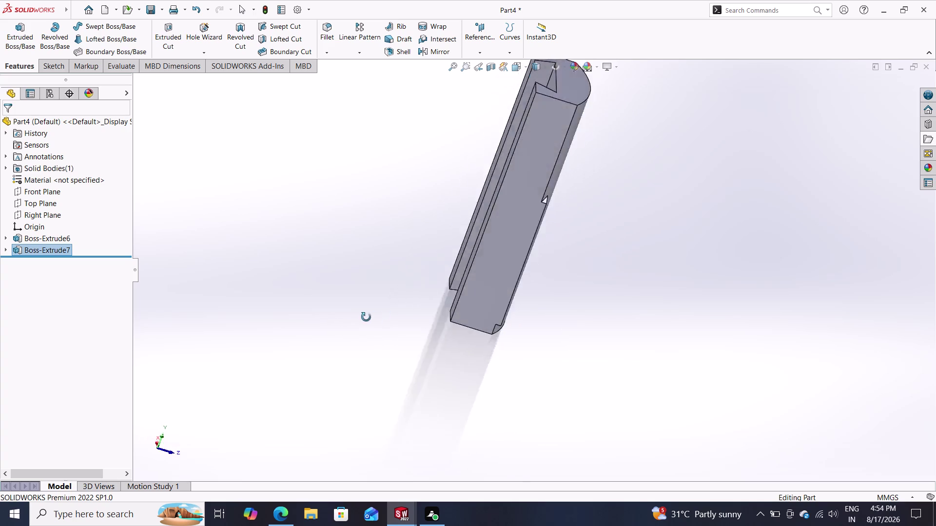
middle_drag(382, 317, 360, 305)
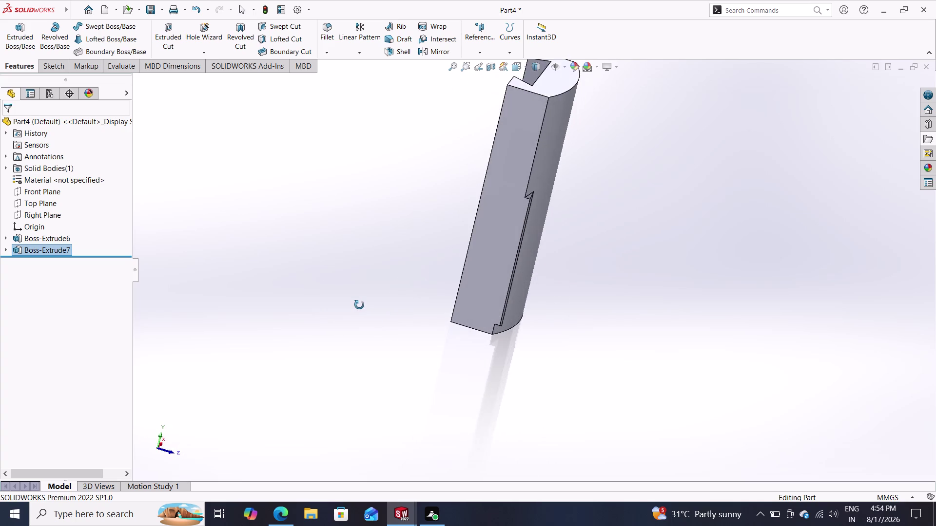
middle_drag(359, 305, 335, 292)
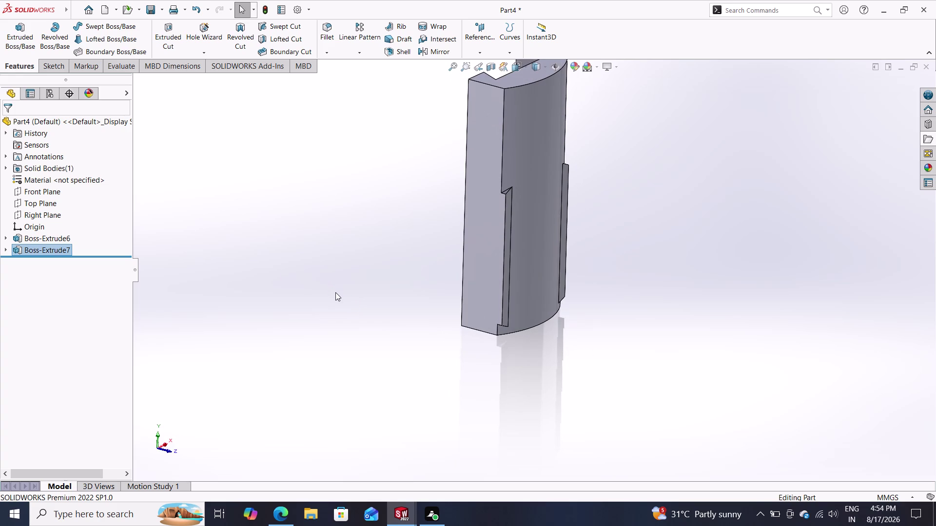
key(ctrl+z)
Undo the last extrusion and start a new 25 mm blind Boss-Extrude of Sketch9.
key(ctrl+z)
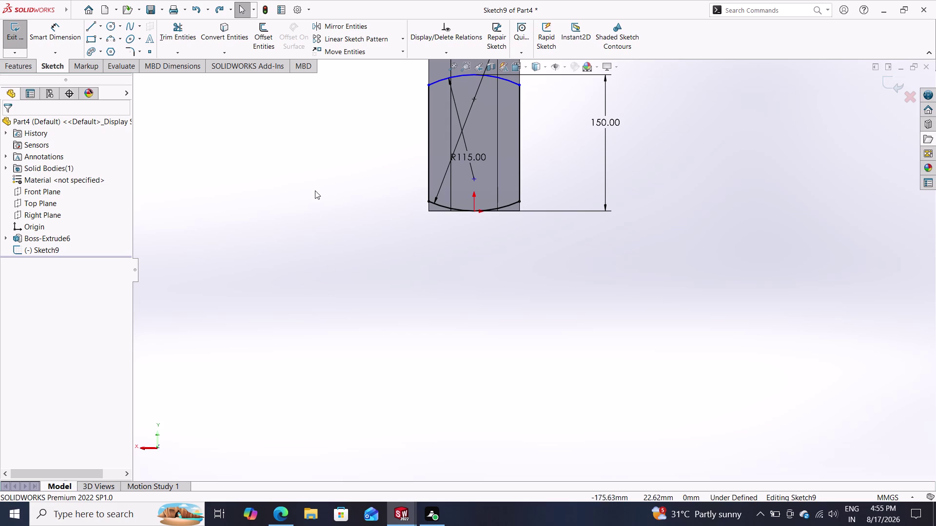
middle_drag(319, 189, 393, 267)
middle_drag(417, 215, 426, 205)
scroll(down, 3)
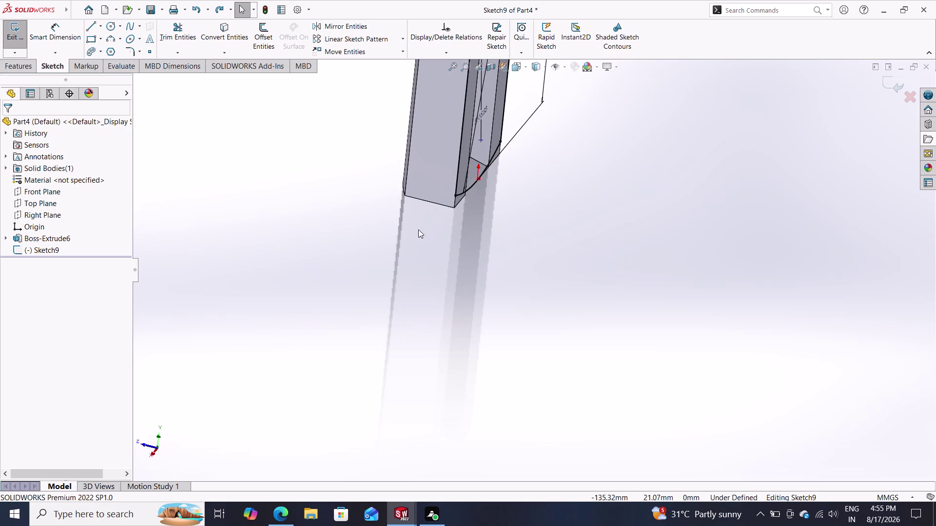
scroll(up, 3)
scroll(up, 3)
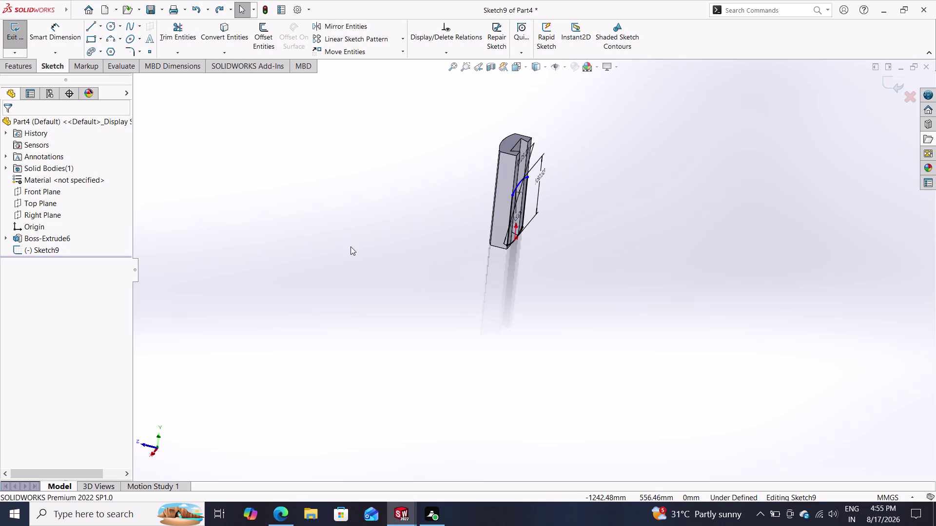
click(22, 69)
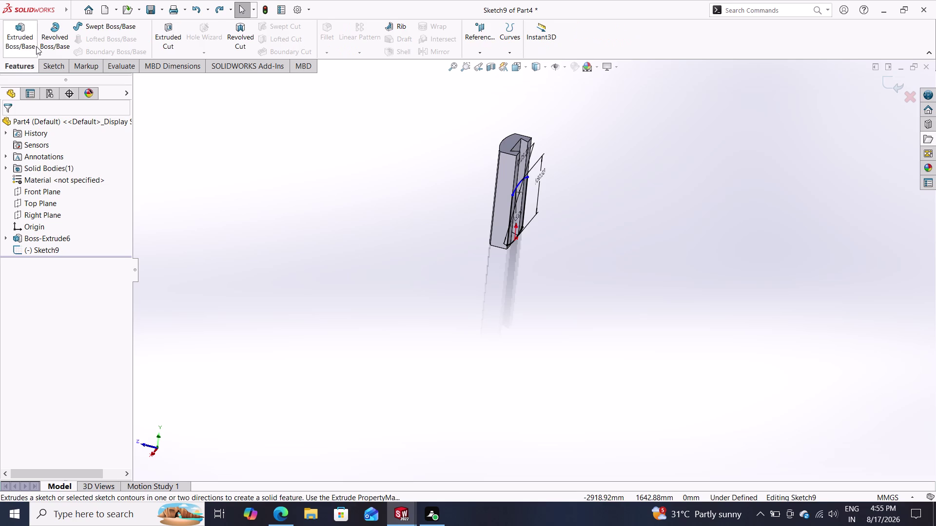
double_click(29, 40)
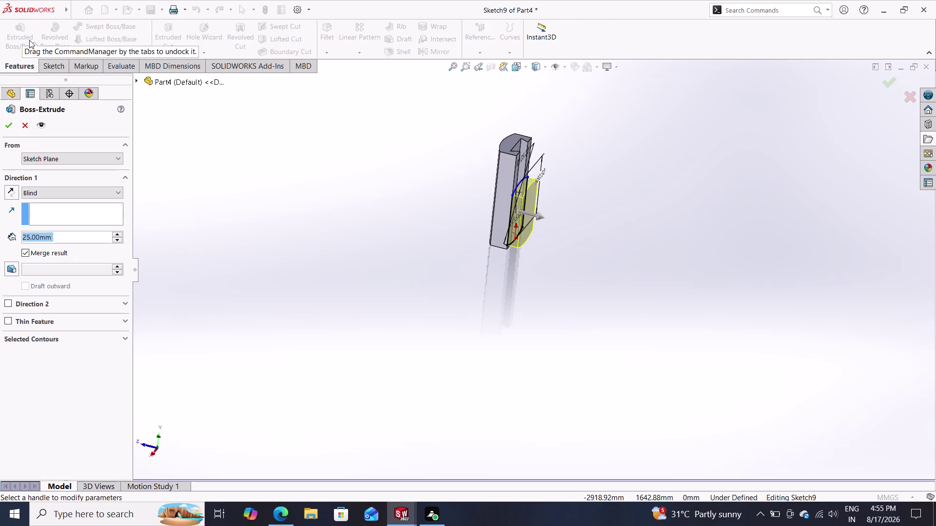
Toggle the extrusion direction, then set From to Offset at 20 mm.
click(14, 194)
double_click(13, 194)
click(13, 194)
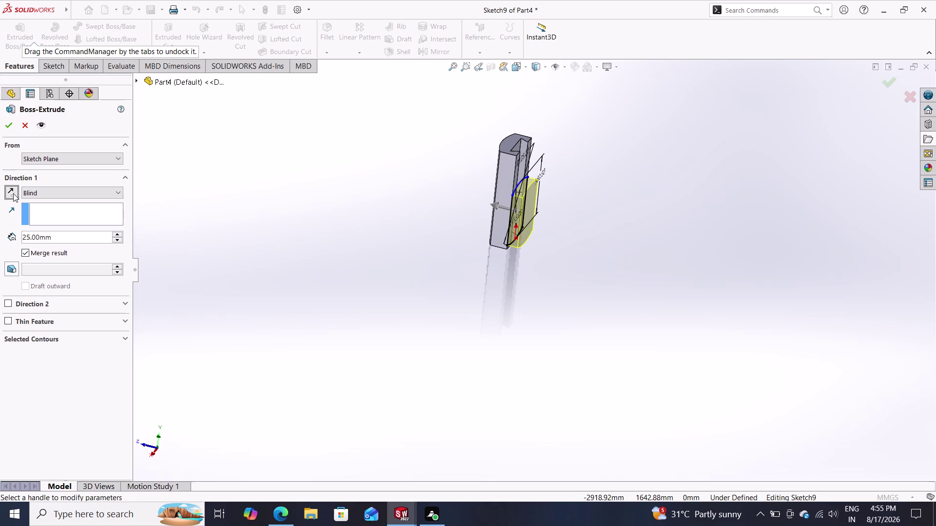
click(45, 157)
click(43, 199)
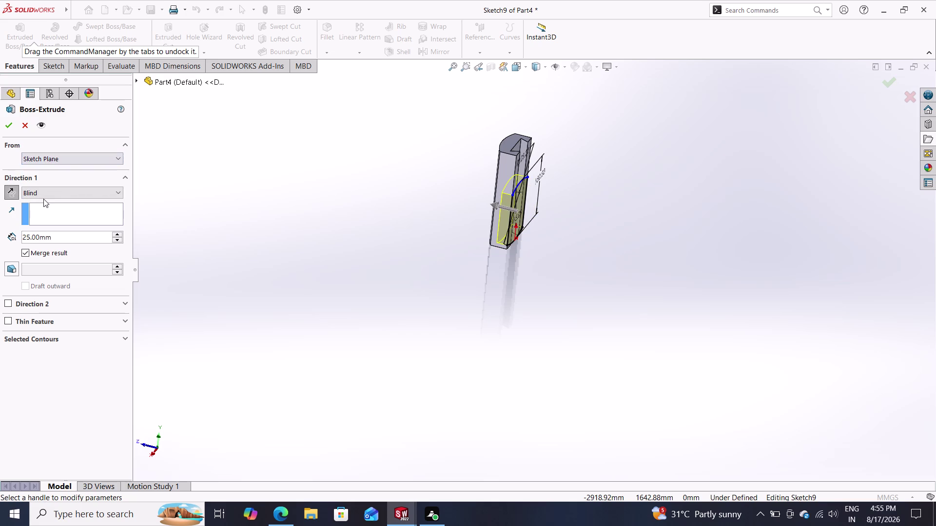
click(56, 154)
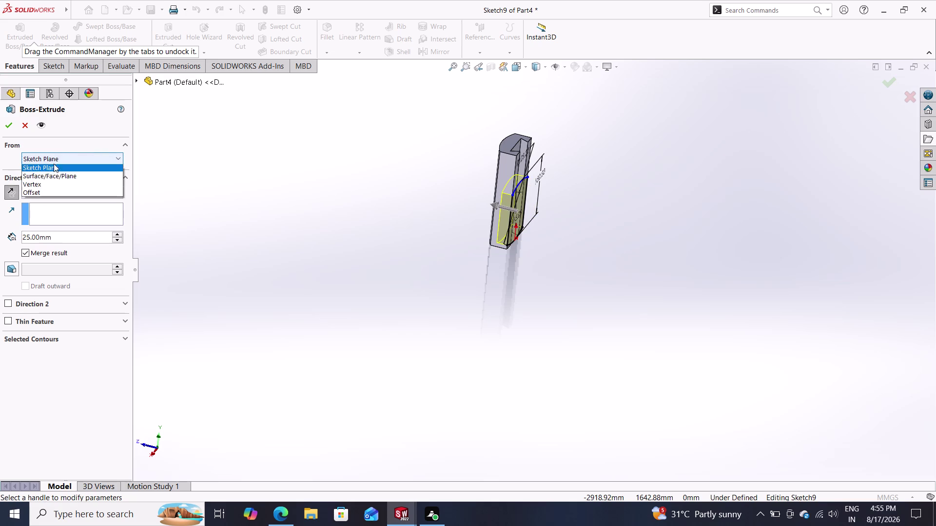
click(48, 192)
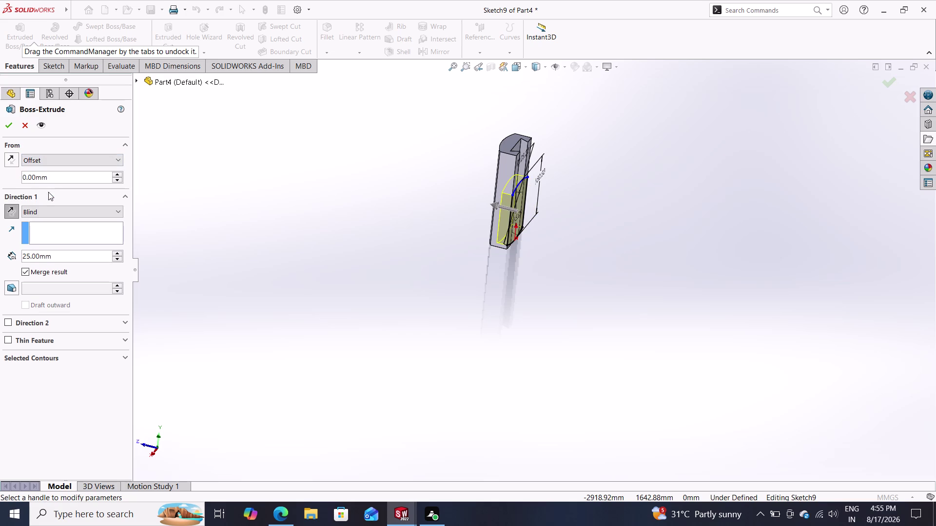
drag(53, 182, 0, 174)
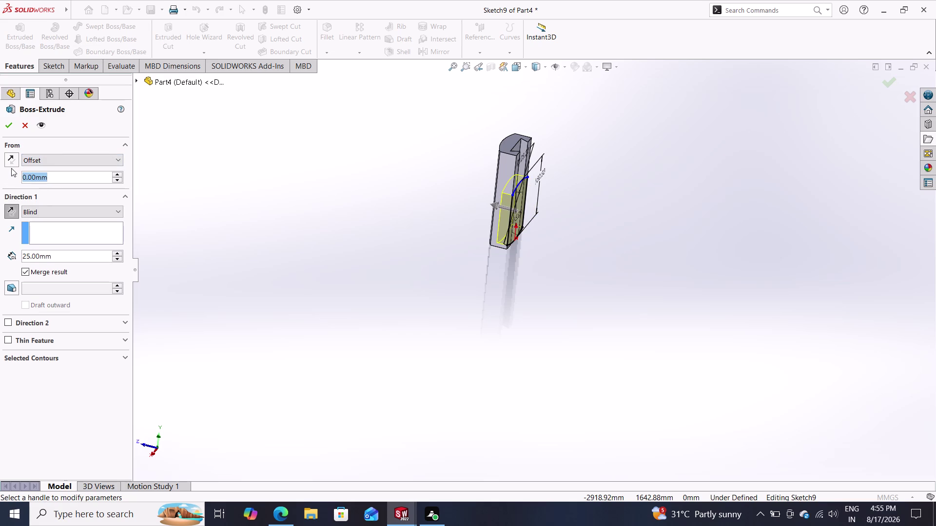
text(20)
key(Return)
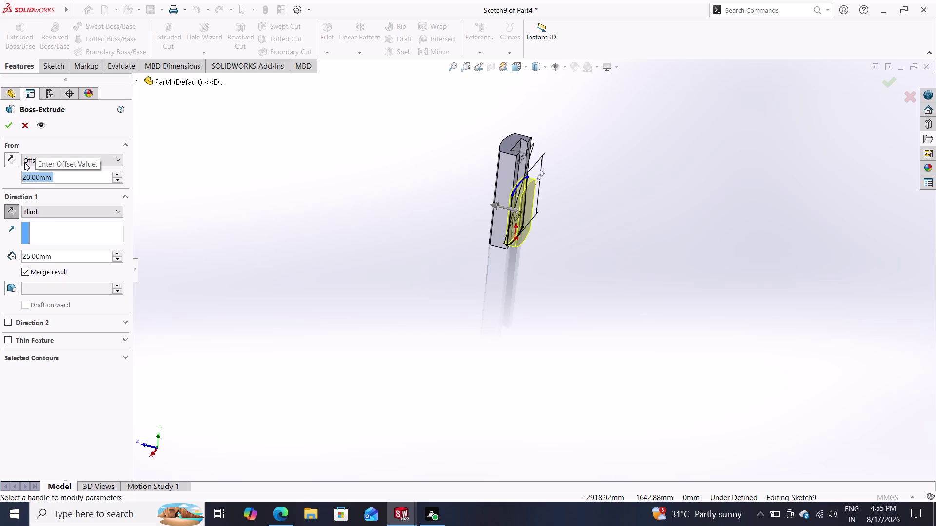
Toggle Reverse Direction and inspect which side the 20 mm offset preview lies on.
double_click(9, 208)
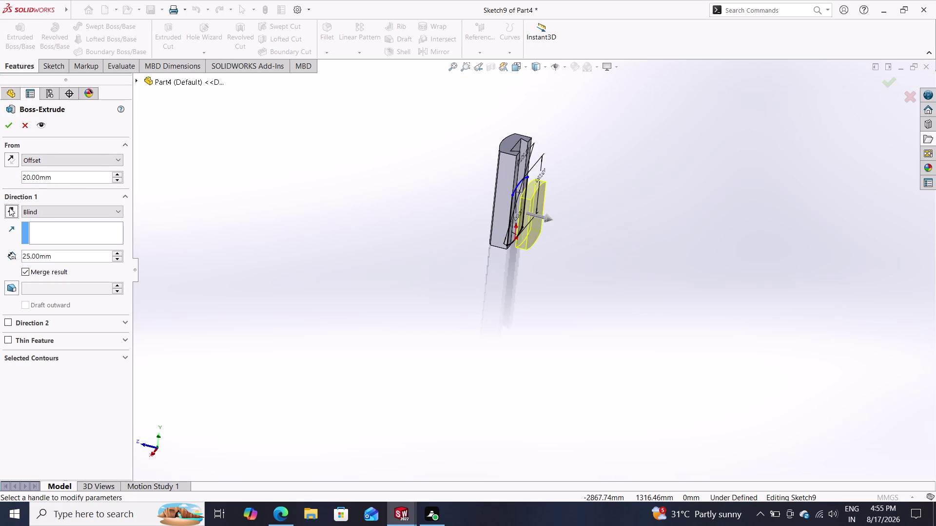
click(9, 207)
click(14, 162)
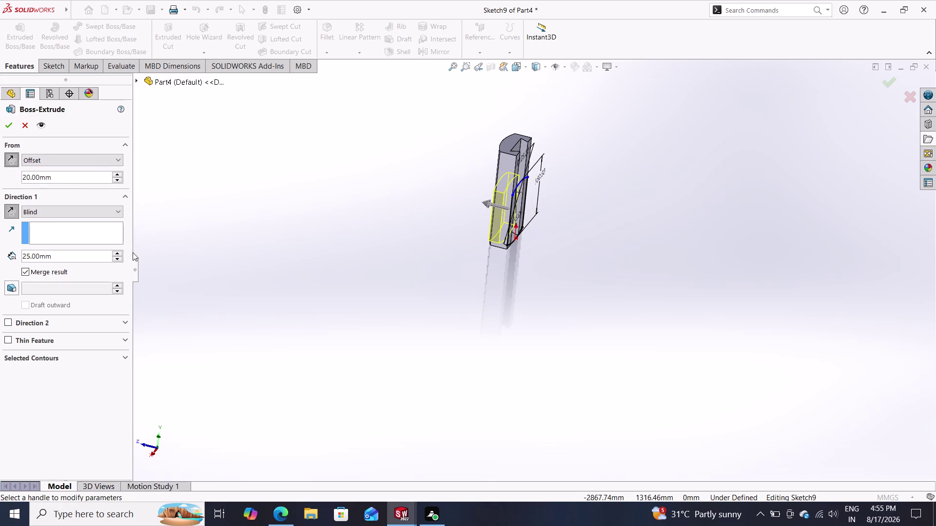
scroll(up, 3)
scroll(down, 3)
scroll(up, 3)
scroll(down, 3)
scroll(down, 3)
scroll(up, 3)
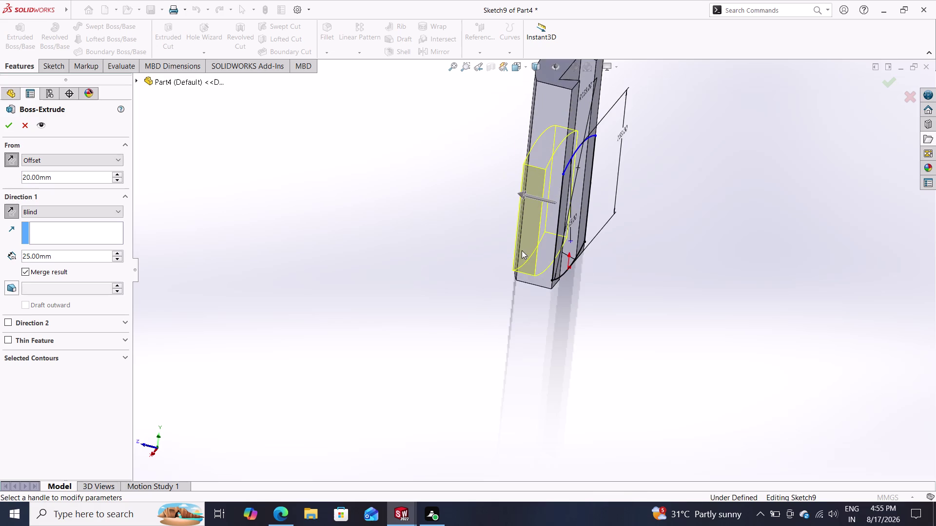
middle_drag(517, 317, 527, 309)
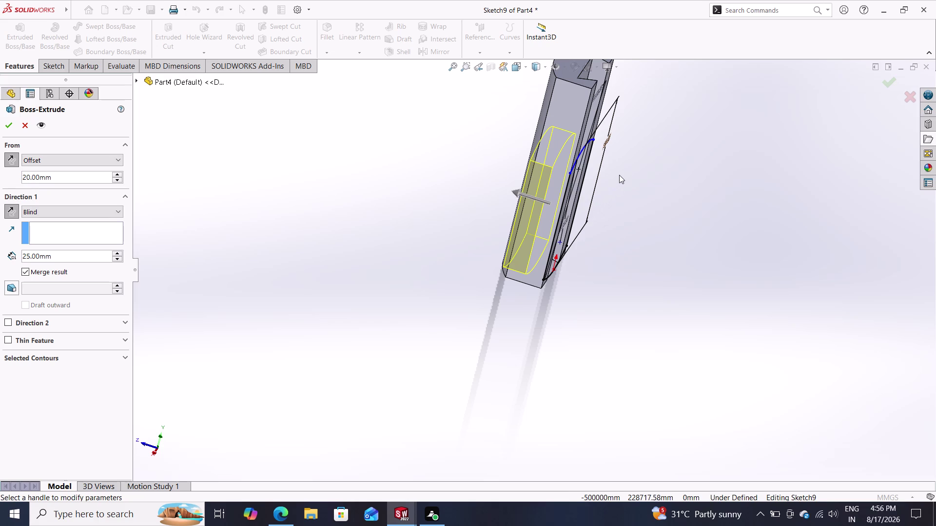
scroll(down, 3)
scroll(up, 3)
scroll(down, 3)
scroll(up, 3)
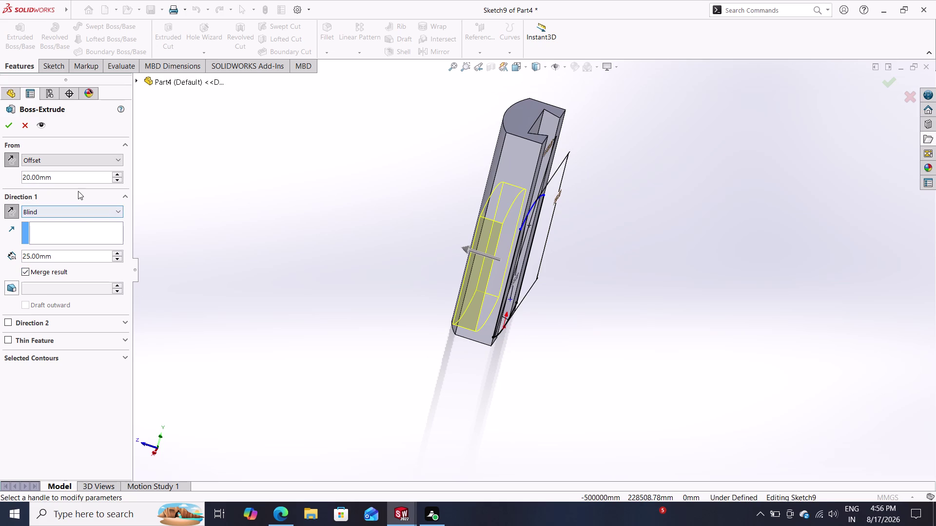
Change the starting offset to 25 mm and orbit to inspect the preview.
drag(64, 174, 14, 181)
text(25)
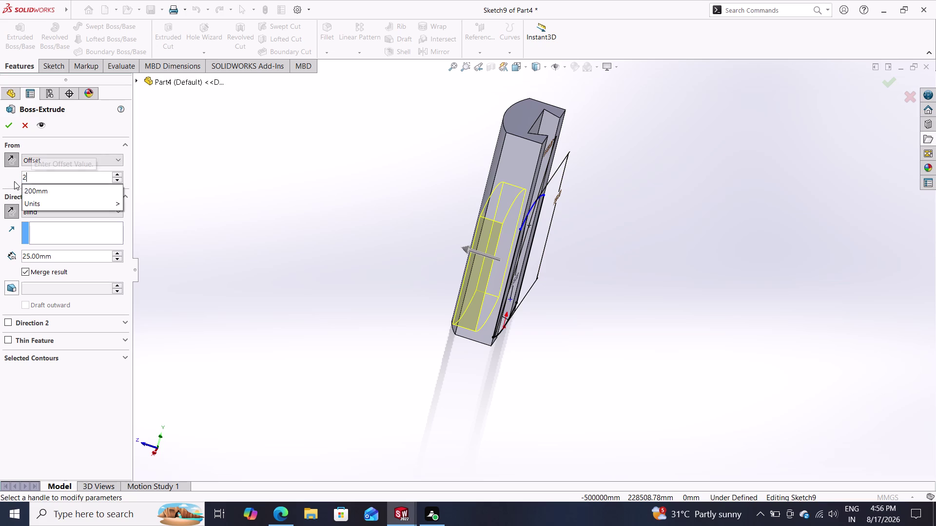
key(Return)
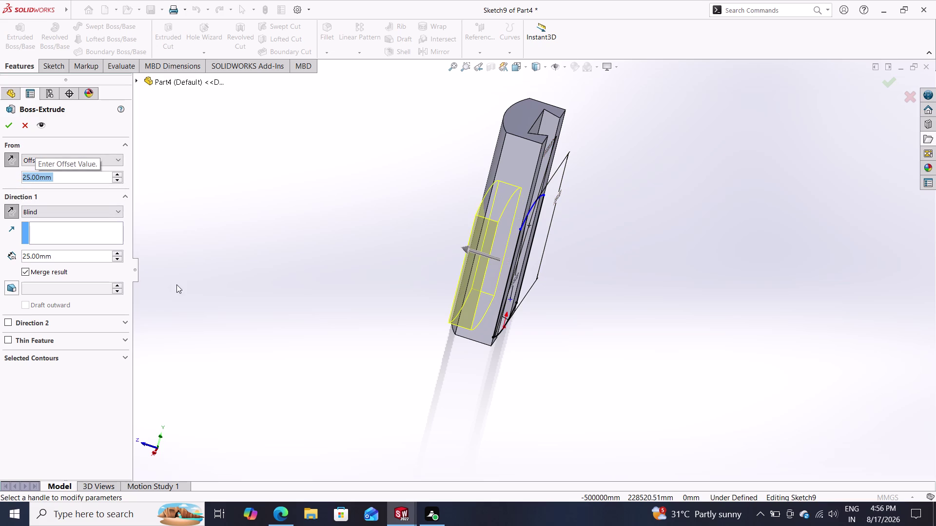
middle_drag(358, 312, 399, 355)
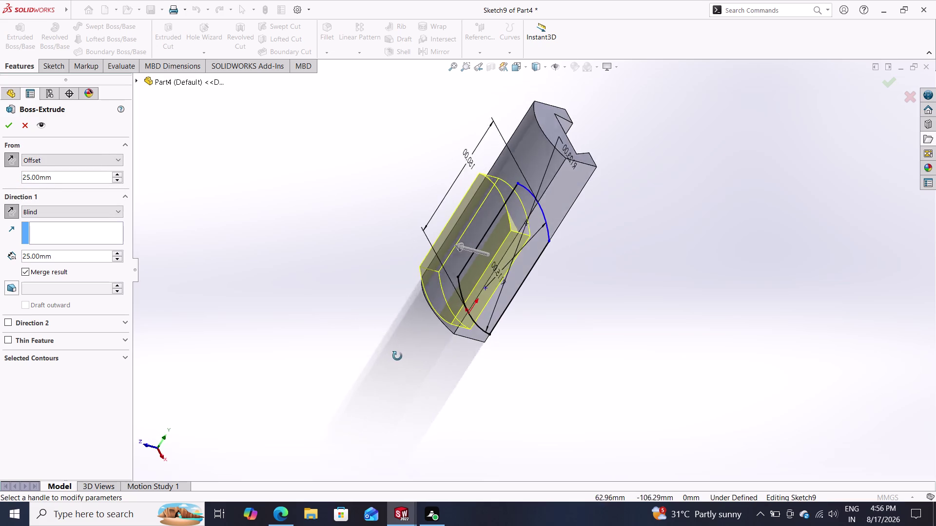
middle_drag(399, 355, 408, 297)
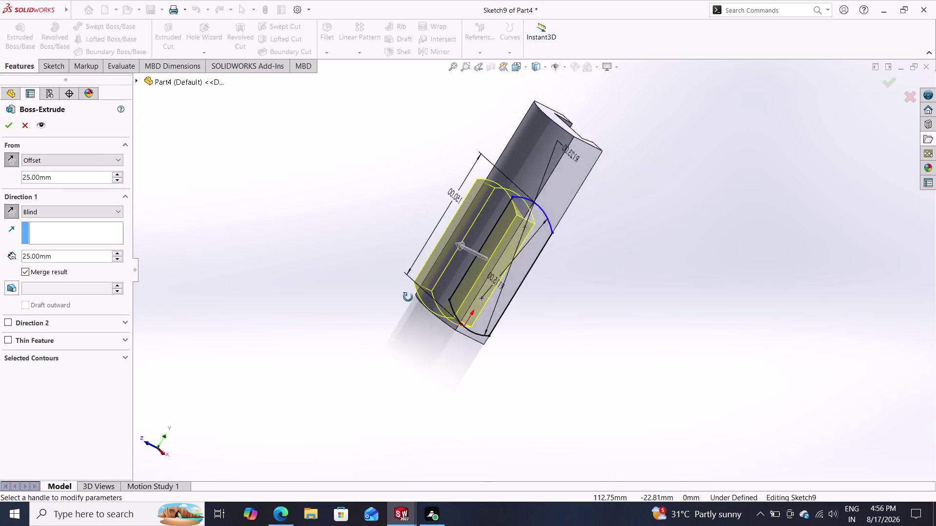
middle_drag(408, 297, 377, 325)
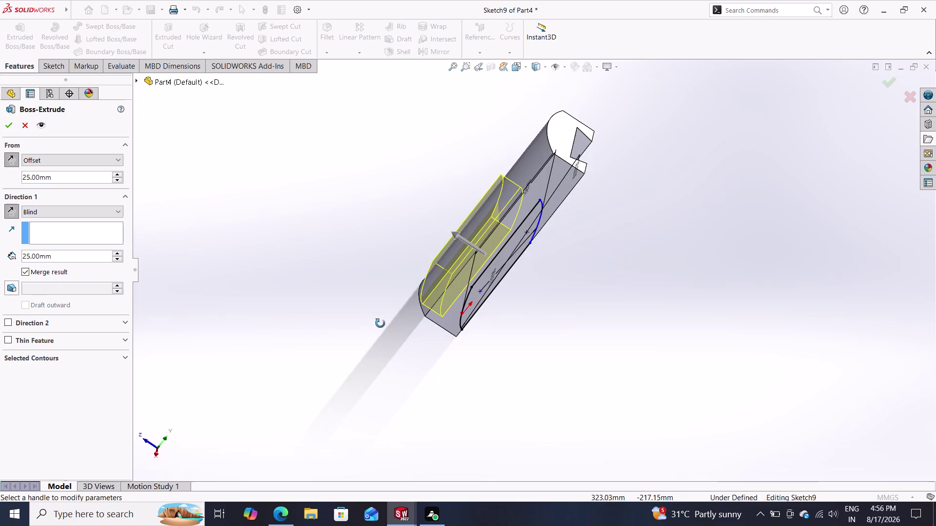
middle_drag(377, 325, 377, 308)
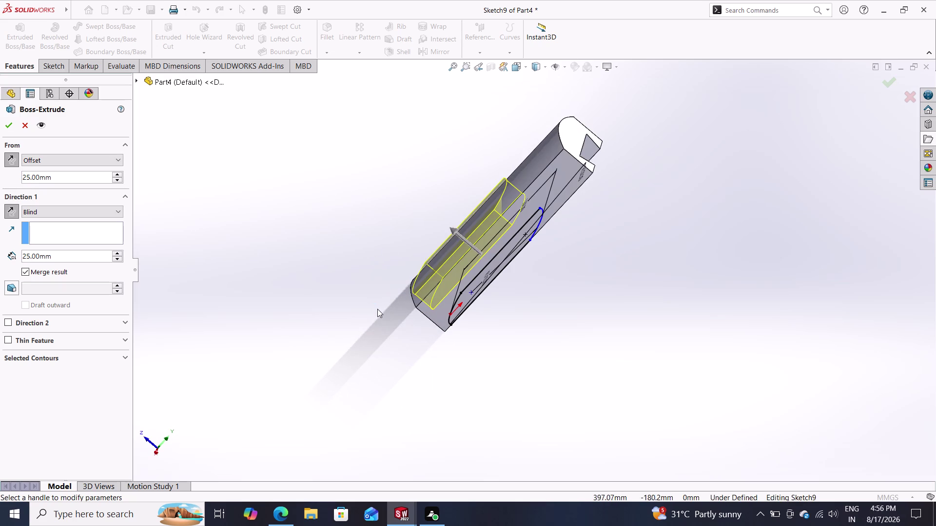
Increase the starting offset to 30 mm and review the preview.
drag(68, 172, 35, 174)
text(30)
key(Return)
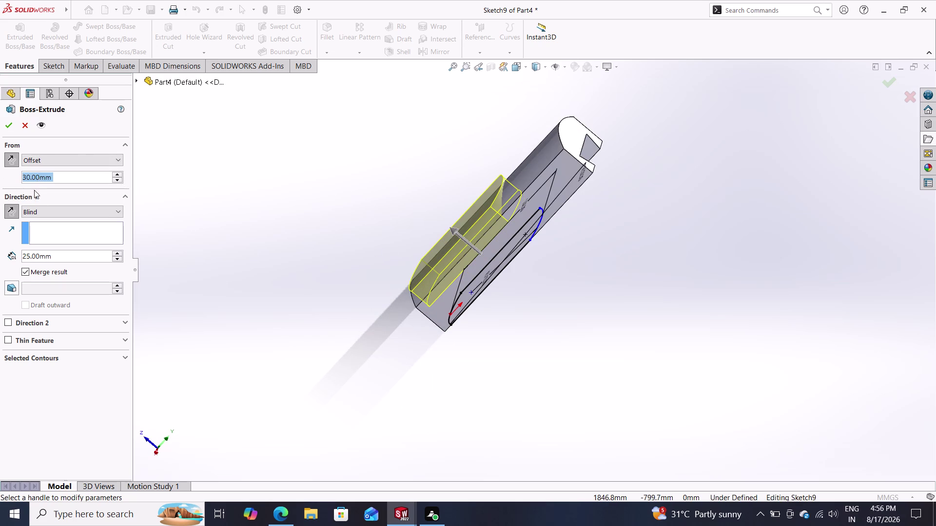
middle_drag(292, 306, 332, 200)
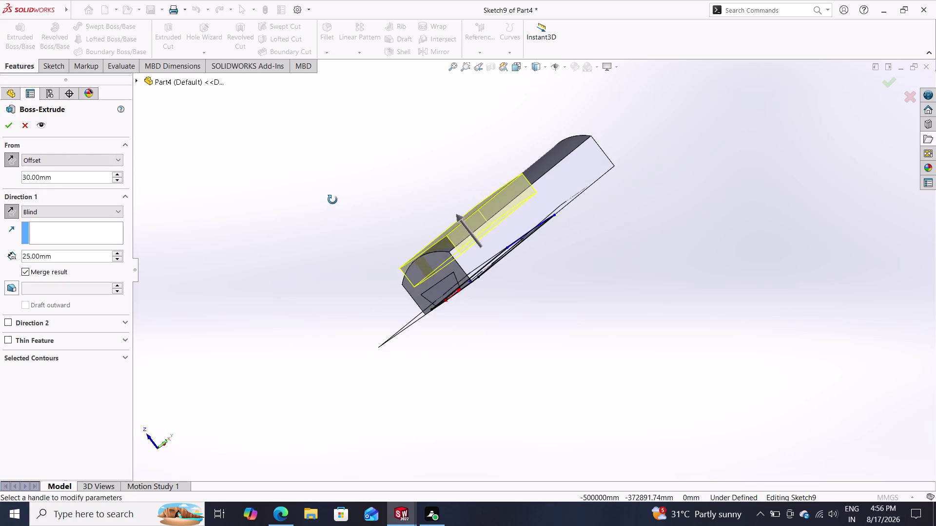
middle_drag(333, 200, 302, 279)
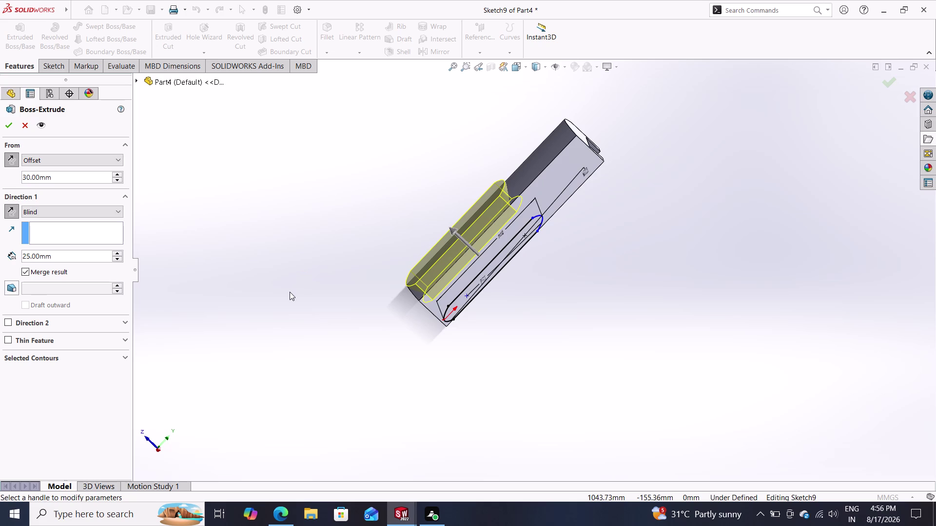
click(290, 292)
drag(57, 258, 0, 257)
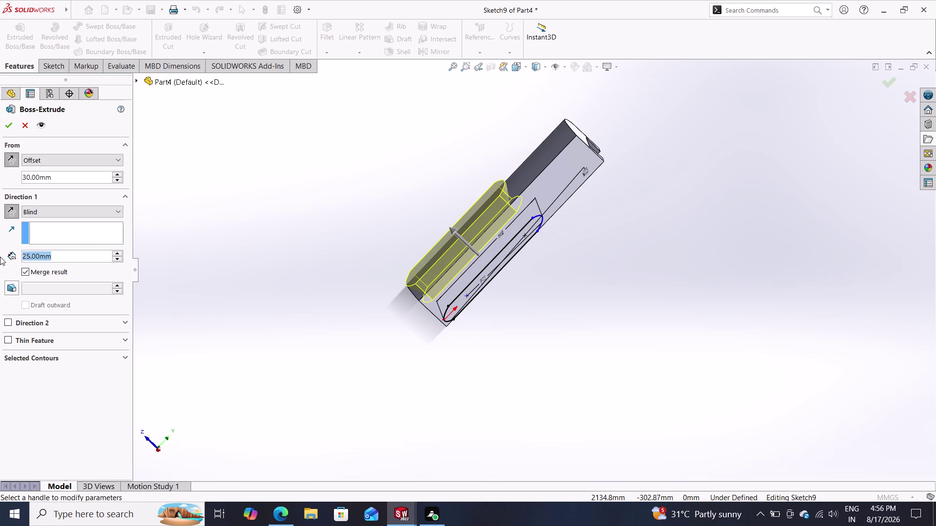
Enter a 45 mm Direction 1 depth and return the From offset to 20 mm.
text(45)
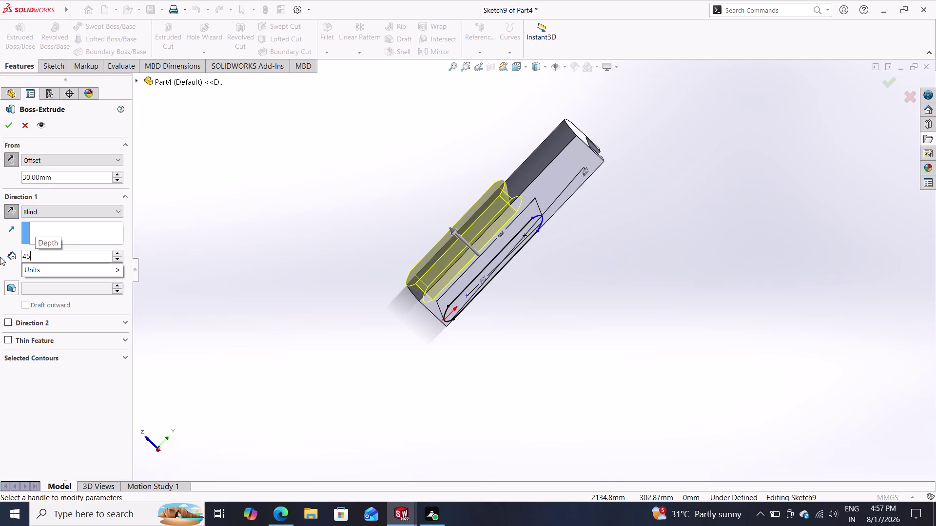
key(Return)
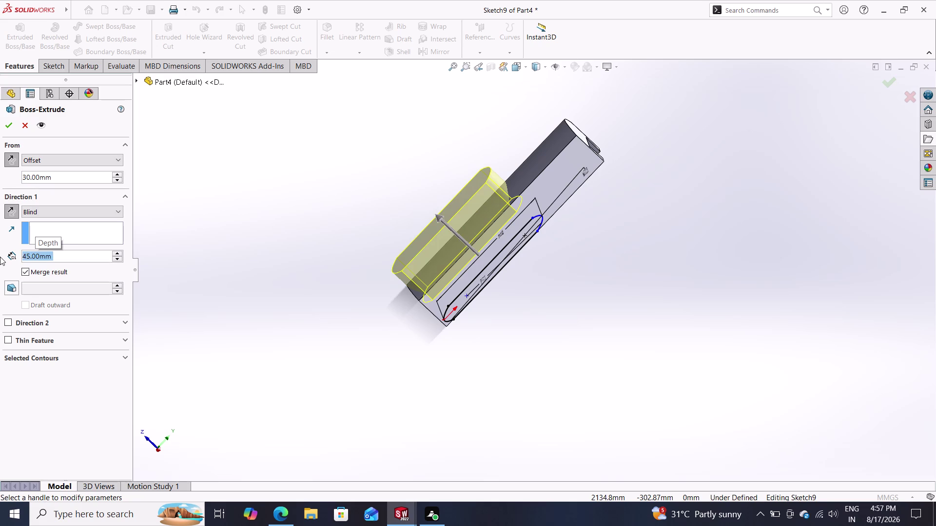
drag(55, 176, 5, 185)
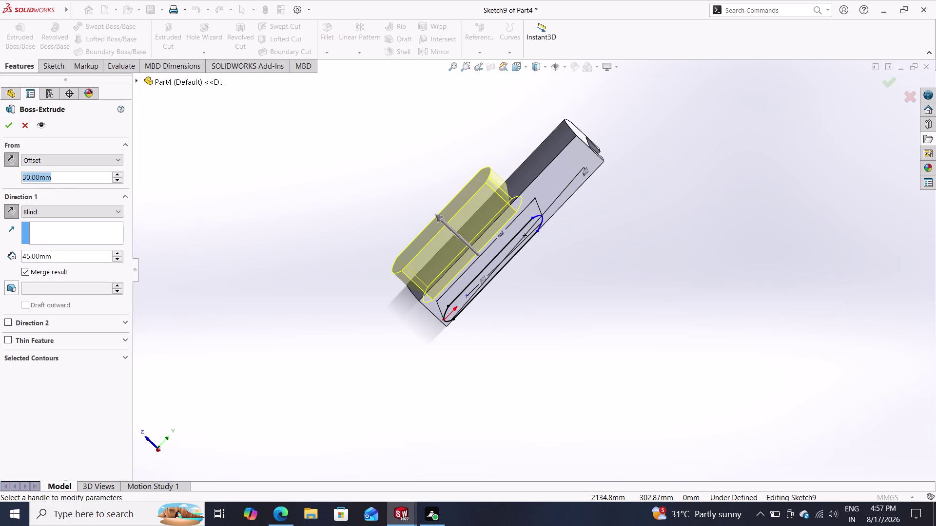
drag(4, 186, 2, 184)
text(20)
key(Return)
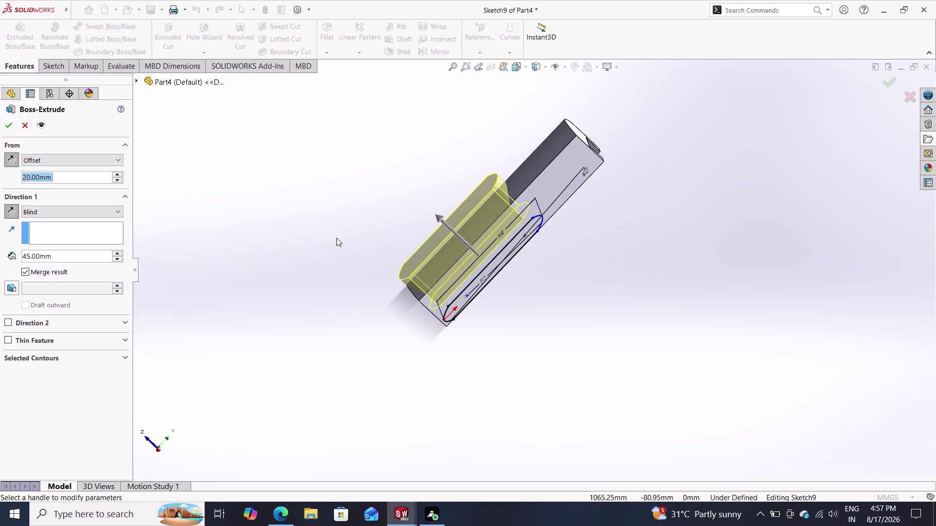
Orbit around the pending boss extrusion preview to inspect it from several sides.
middle_drag(358, 264, 355, 259)
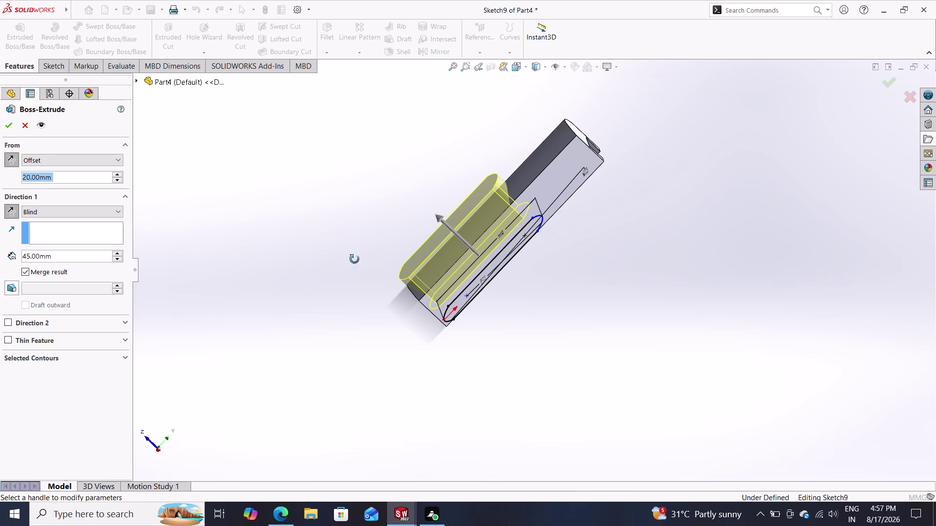
middle_drag(354, 259, 287, 241)
middle_drag(369, 289, 420, 347)
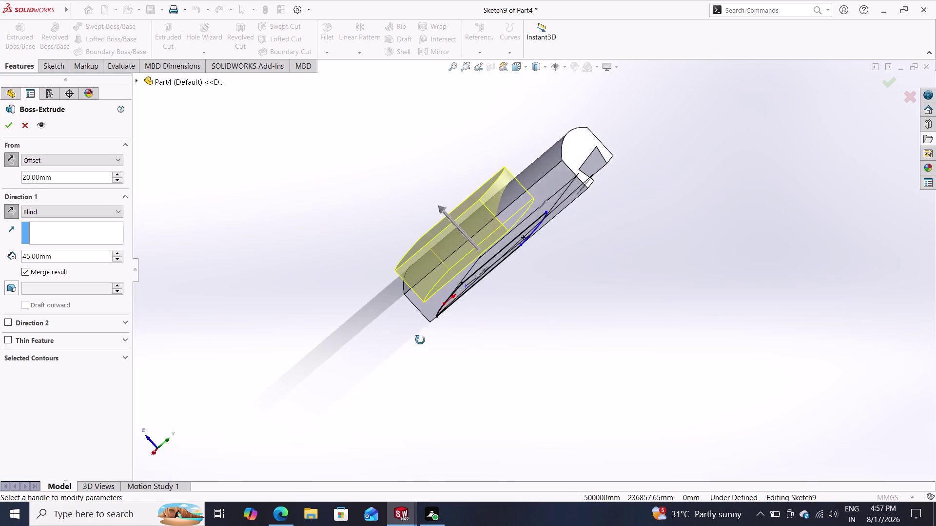
middle_drag(420, 347, 384, 317)
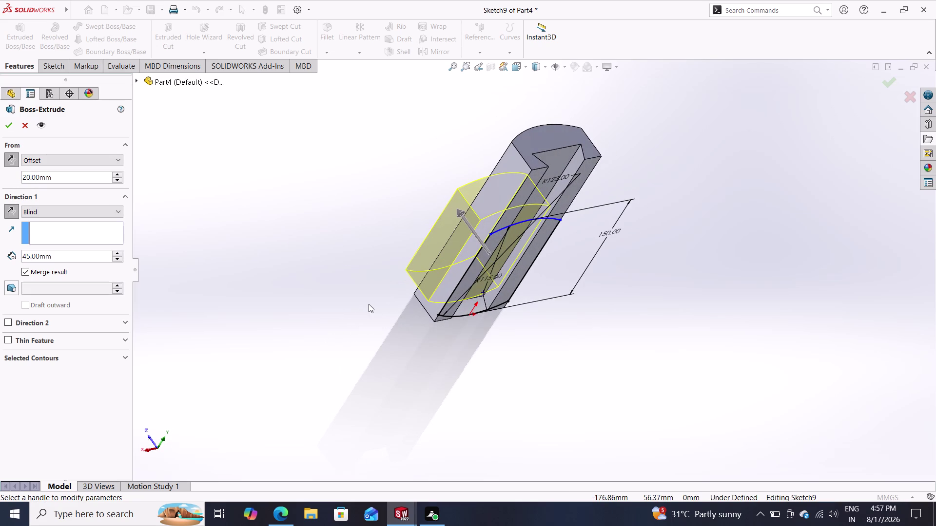
middle_drag(367, 303, 401, 309)
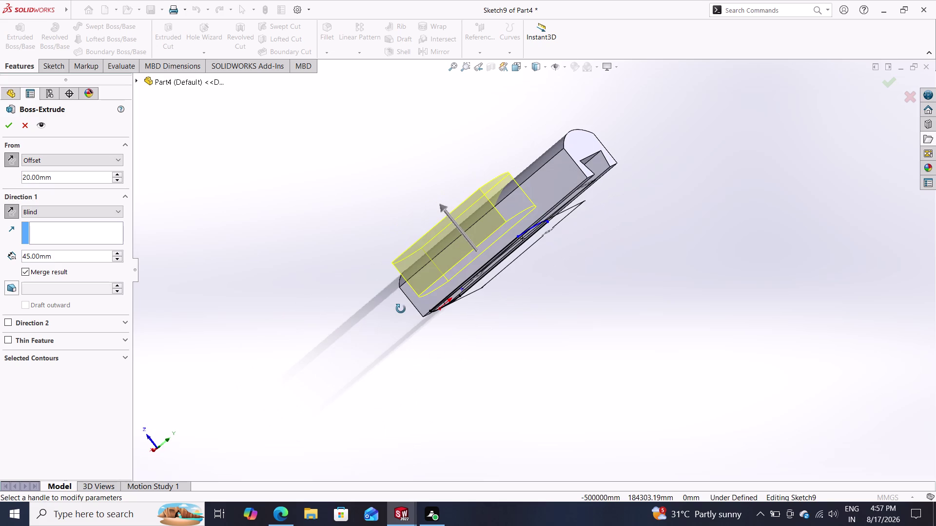
middle_drag(400, 309, 401, 309)
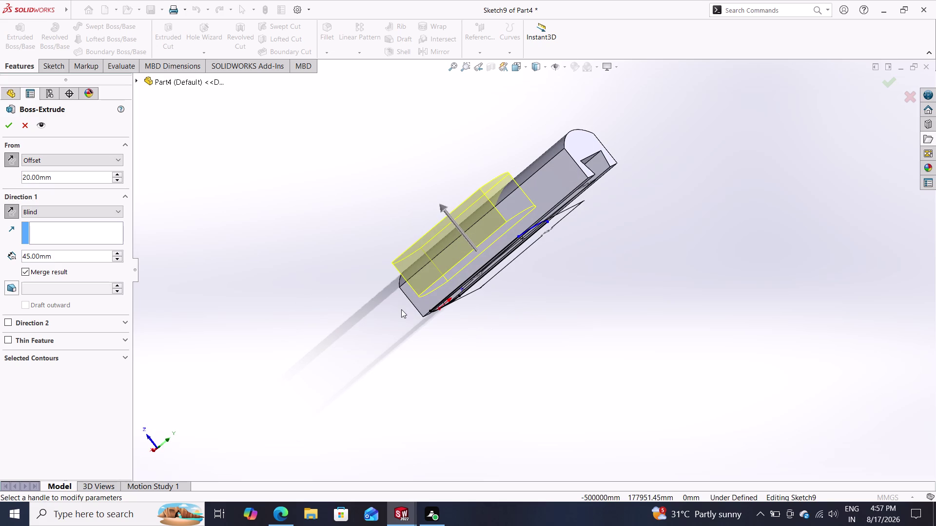
scroll(up, 3)
middle_drag(401, 309, 480, 299)
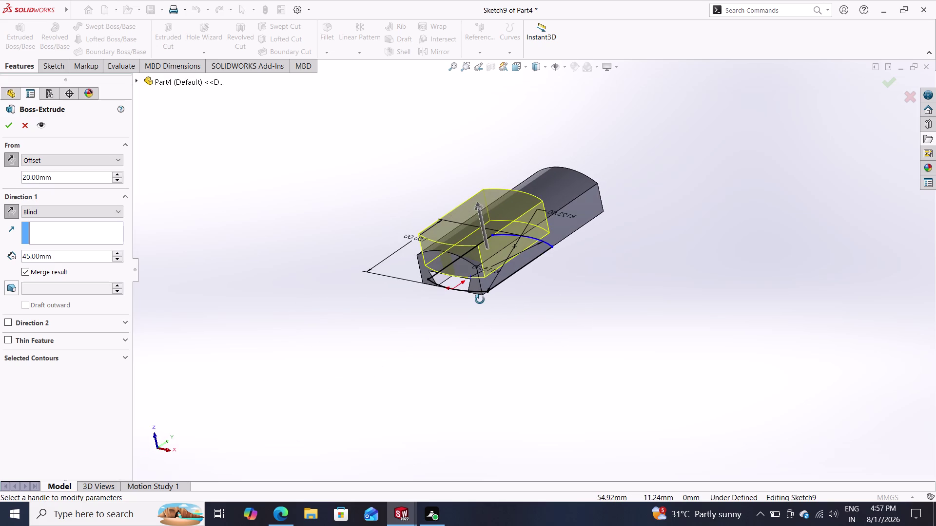
middle_drag(479, 299, 413, 287)
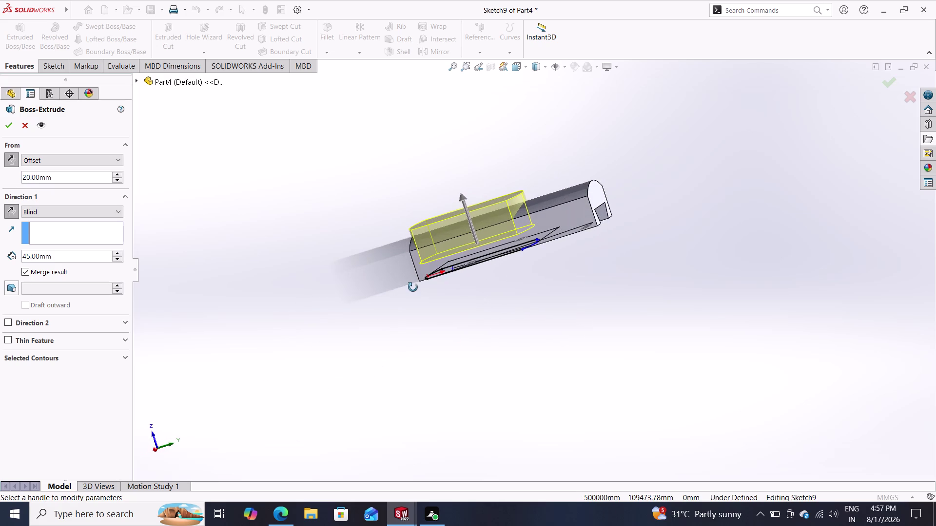
middle_drag(412, 288, 398, 283)
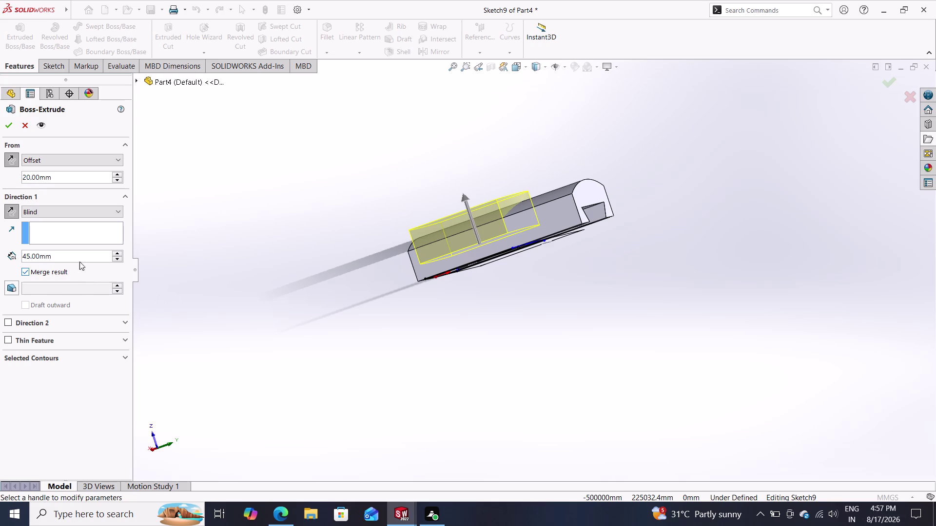
Replace the Direction 1 depth with 45-20, setting the extrusion to 25 mm.
drag(60, 255, 18, 255)
text(20-45)
key(Return)
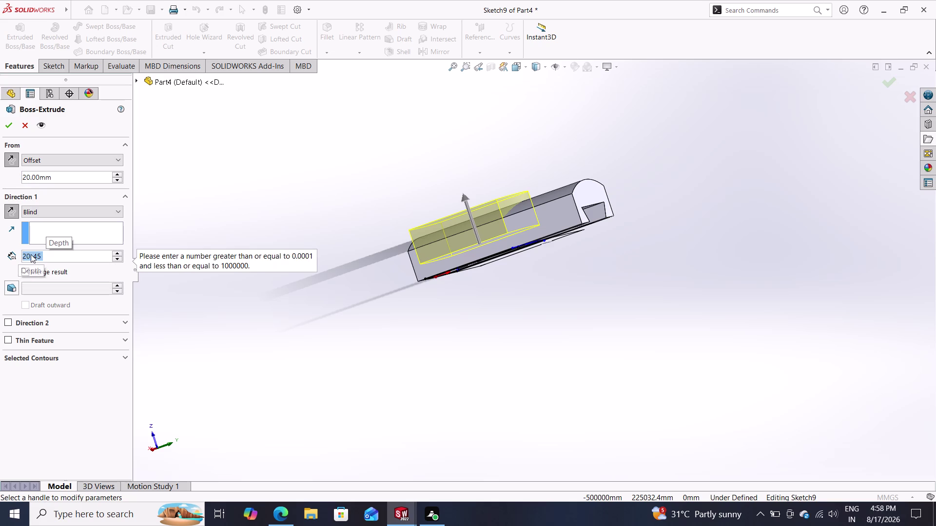
key(BackSpace)
text(45)
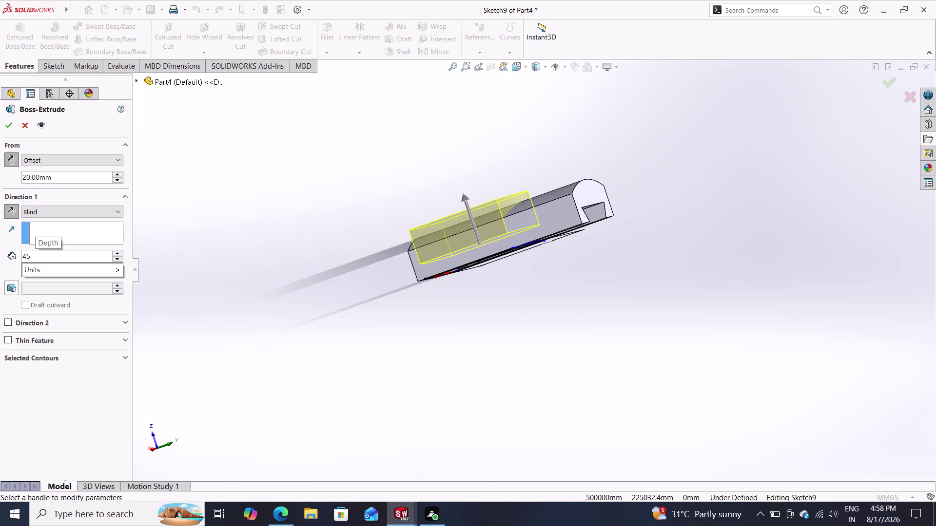
text(-20)
key(Return)
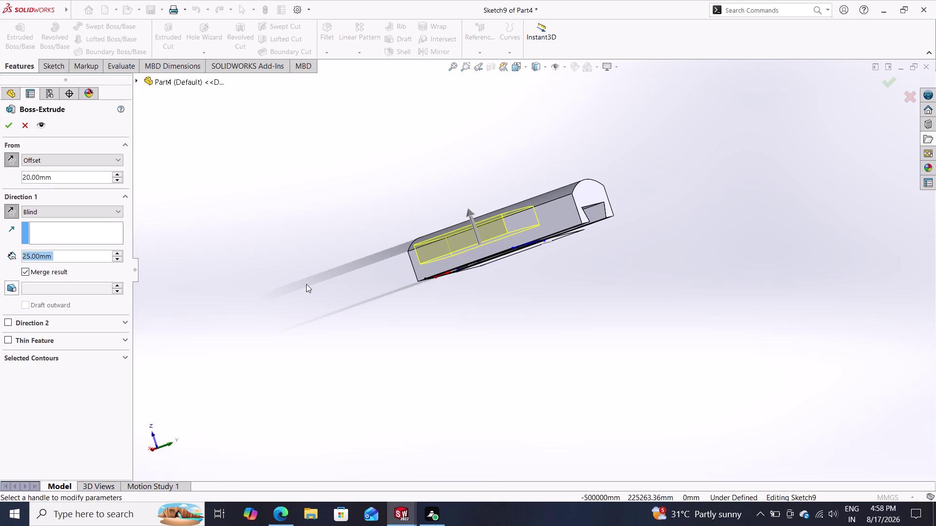
Orbit and zoom around the shortened 25 mm extrusion preview.
middle_drag(336, 279, 433, 305)
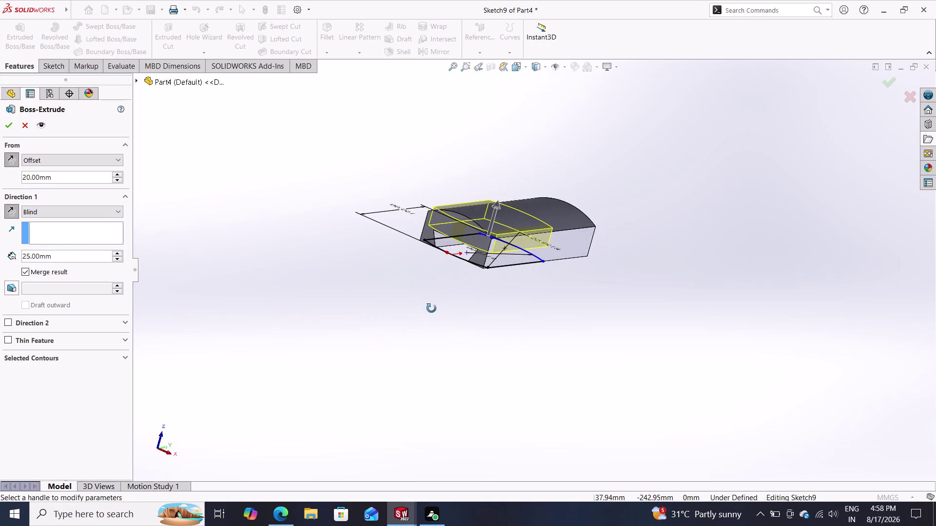
middle_drag(433, 305, 392, 304)
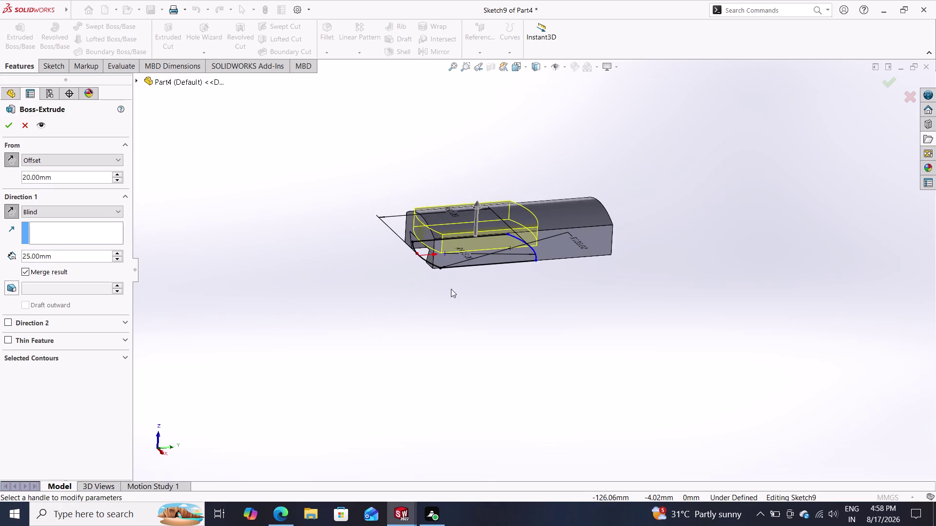
middle_drag(663, 229, 584, 192)
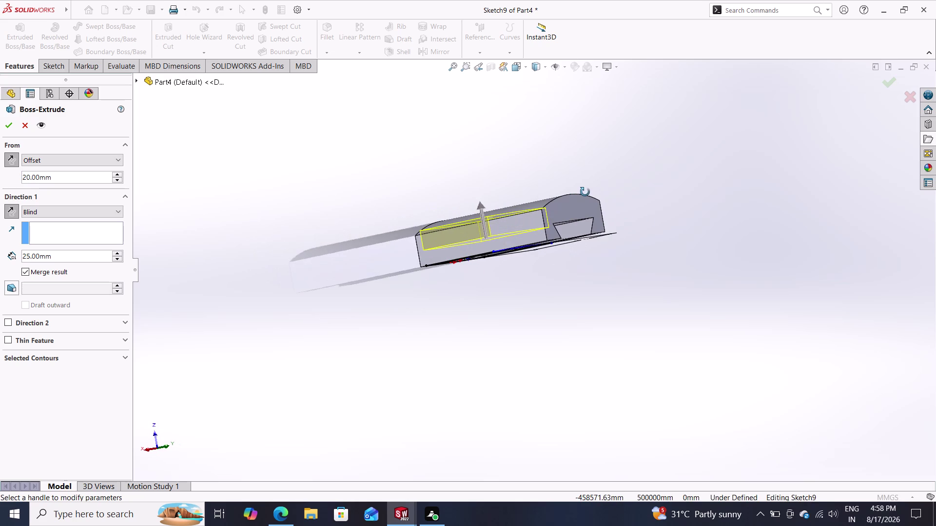
middle_drag(585, 192, 636, 273)
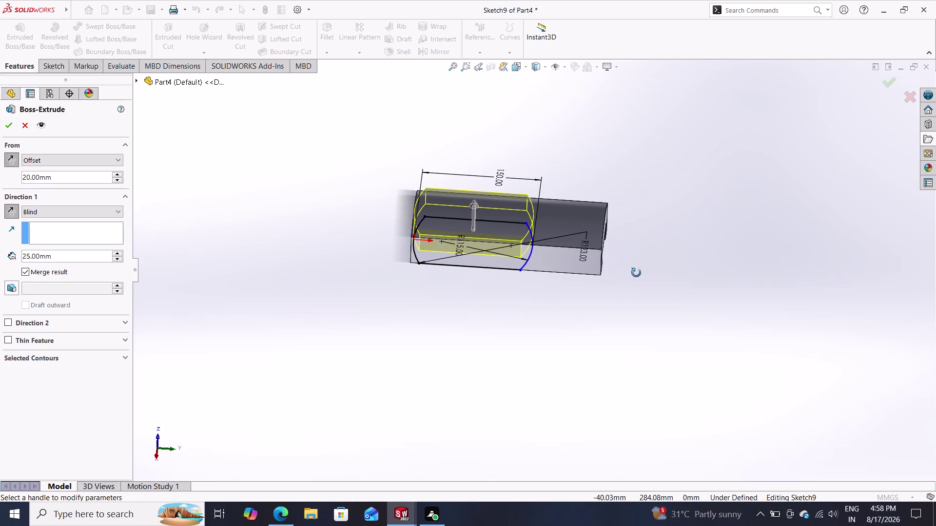
middle_drag(636, 273, 726, 227)
middle_drag(729, 231, 696, 270)
middle_drag(626, 252, 537, 196)
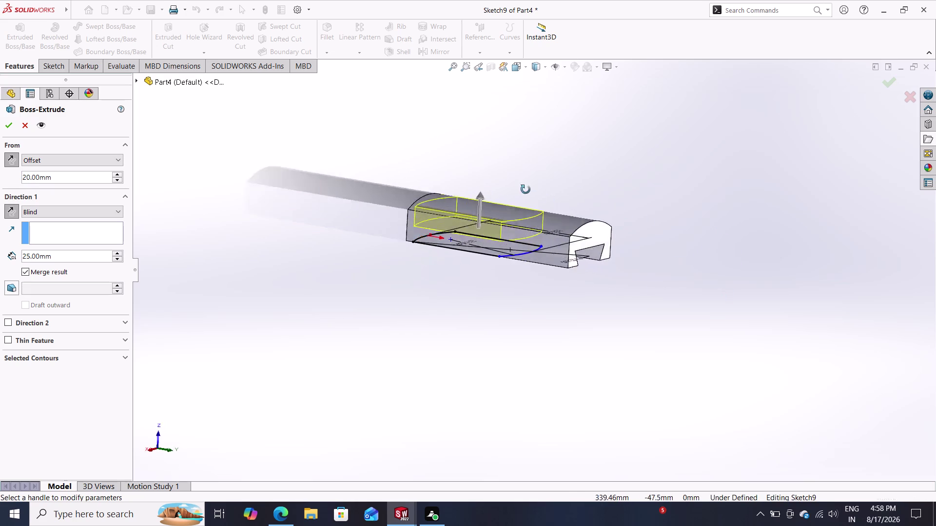
middle_drag(537, 196, 682, 263)
scroll(down, 3)
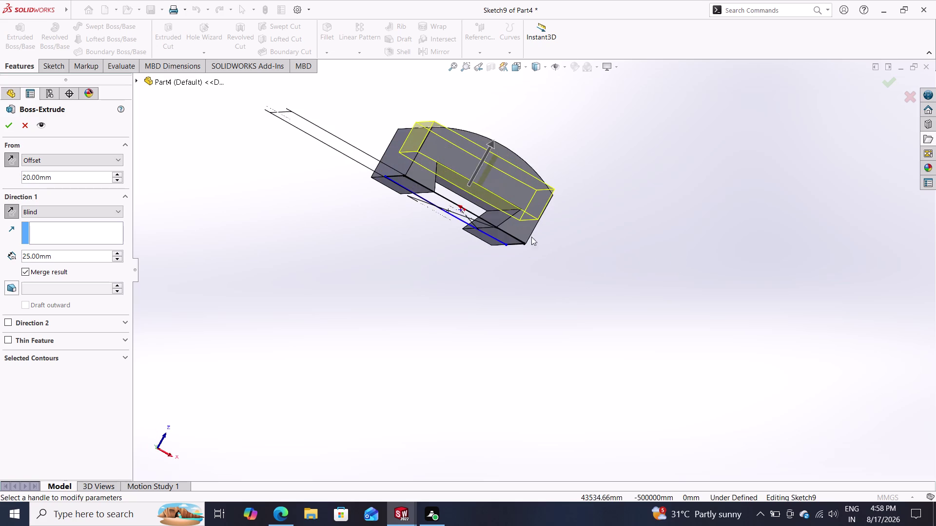
scroll(down, 3)
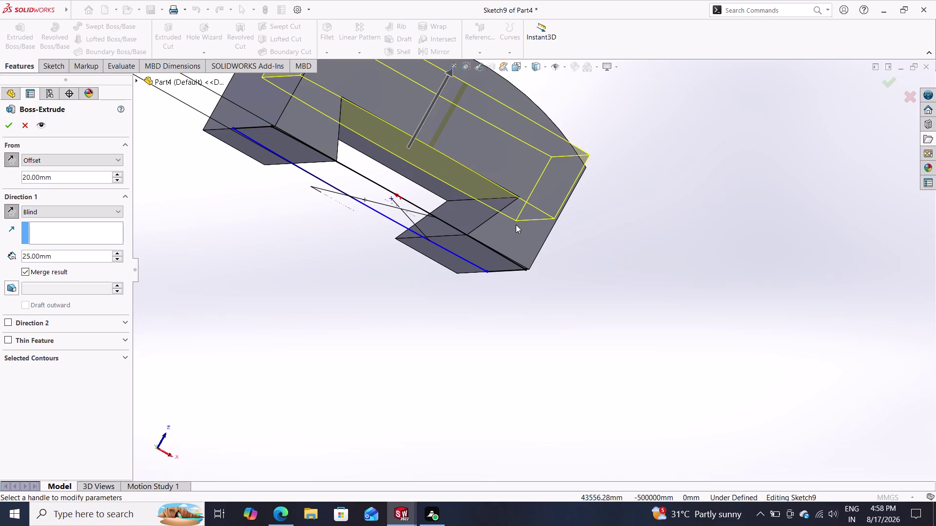
scroll(down, 3)
scroll(up, 3)
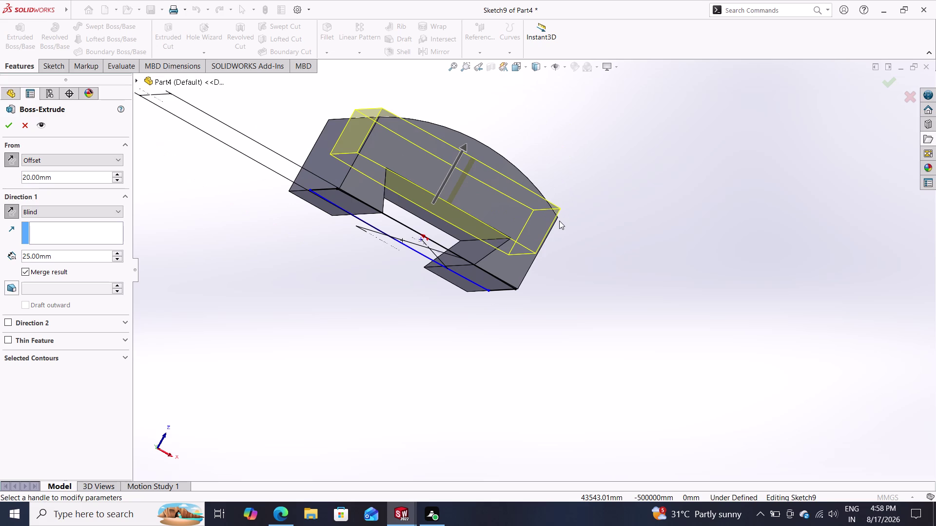
Set the boss extrusion depth to 35 mm, check the preview, and accept it.
click(62, 259)
drag(62, 259, 58, 258)
click(58, 259)
drag(58, 258, 15, 258)
text(3)
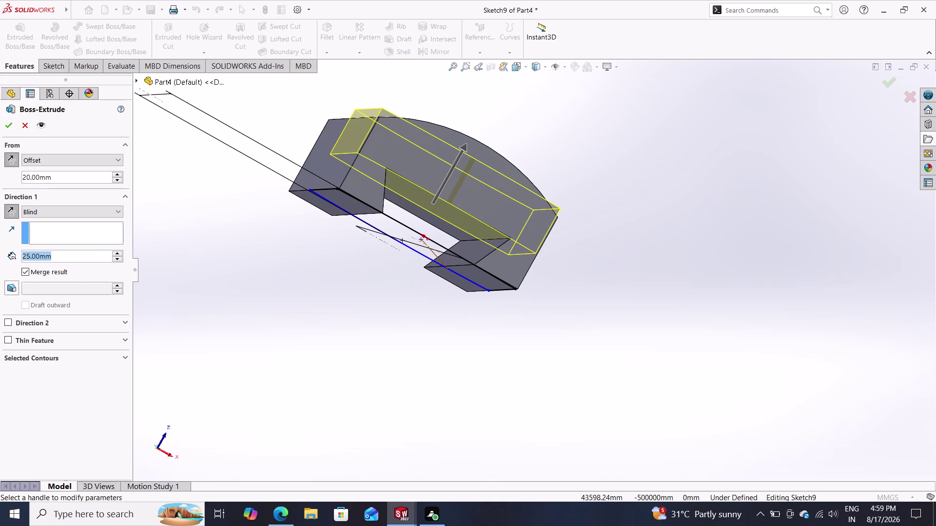
text(5)
key(Return)
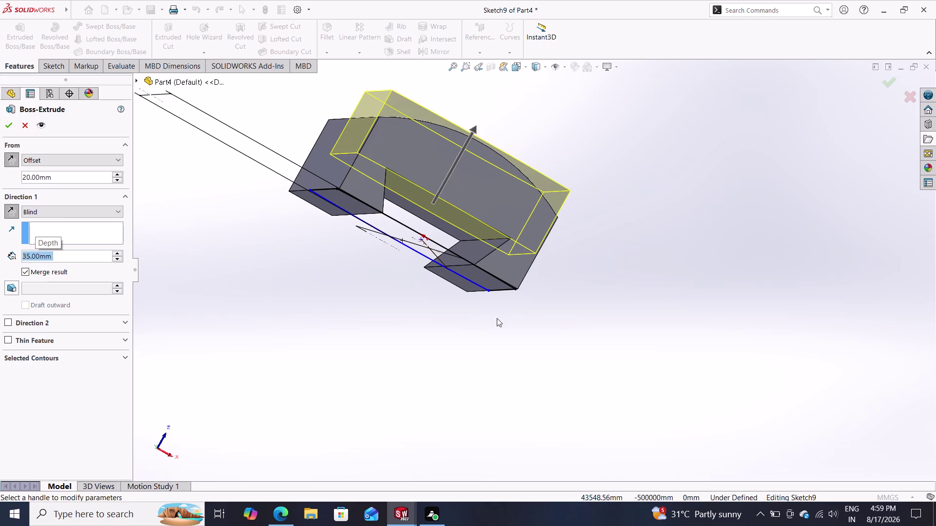
middle_drag(369, 283, 355, 333)
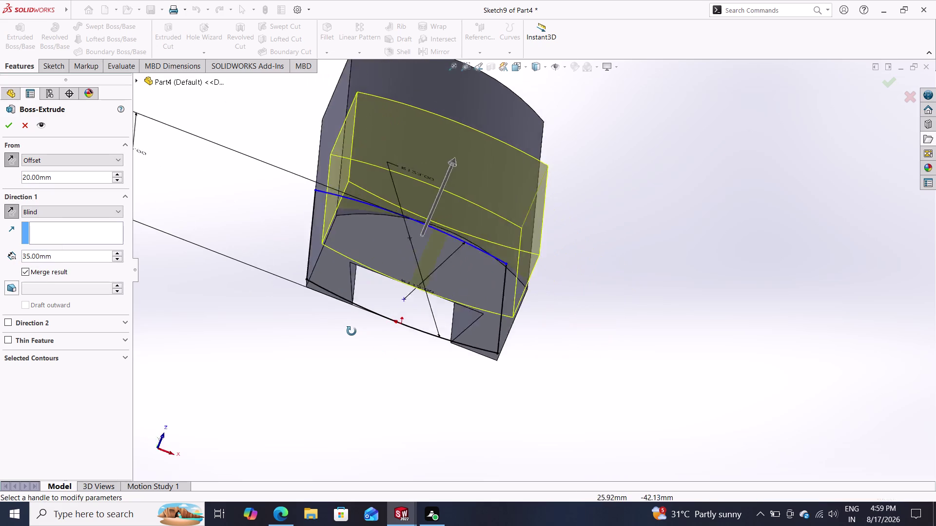
middle_drag(356, 334, 351, 283)
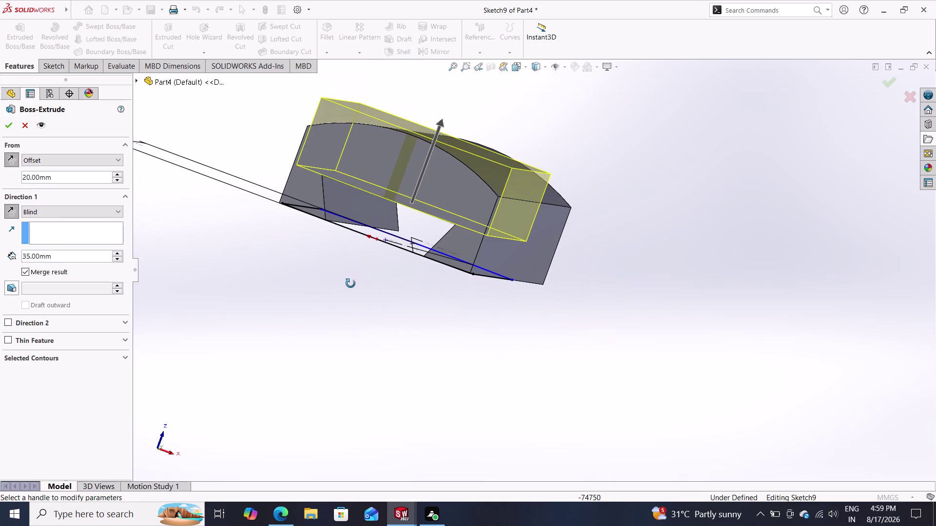
middle_drag(350, 284, 351, 311)
middle_drag(351, 311, 340, 292)
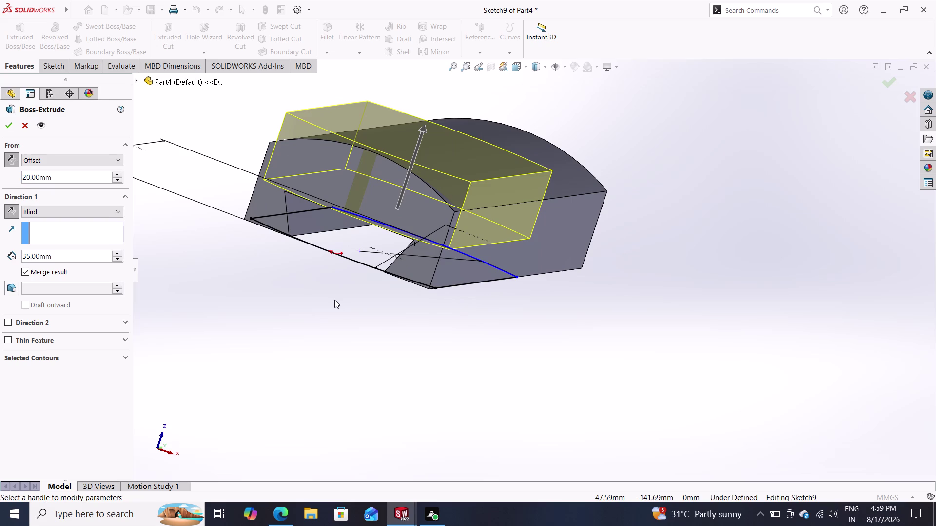
click(10, 128)
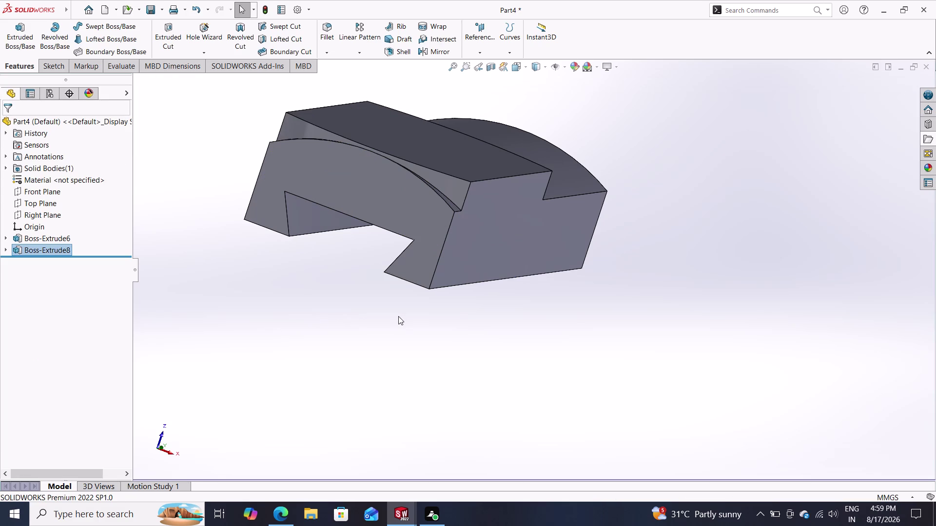
middle_drag(392, 307, 447, 388)
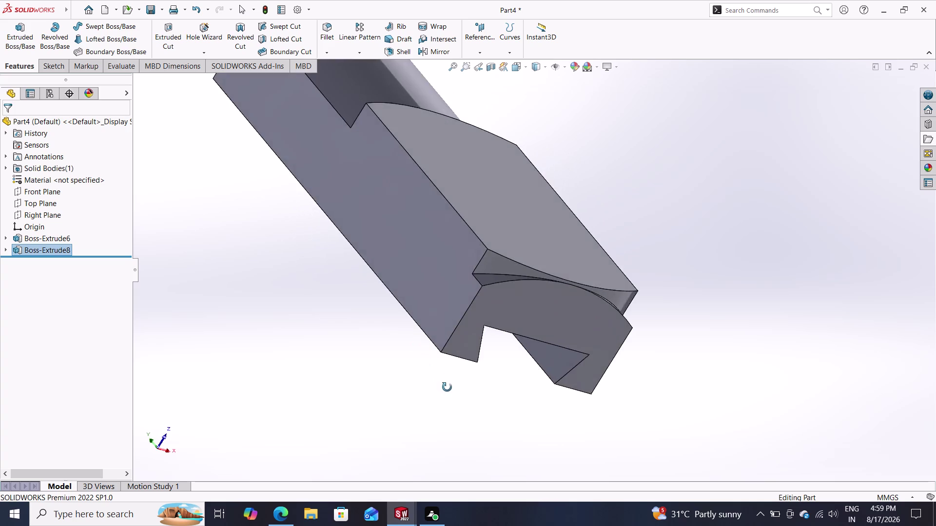
middle_drag(447, 387, 421, 447)
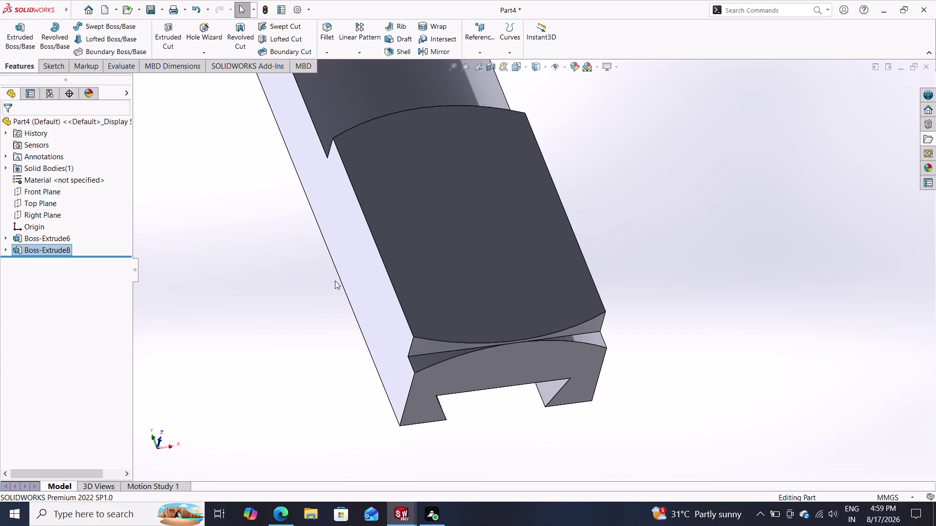
click(266, 500)
middle_drag(571, 373, 571, 369)
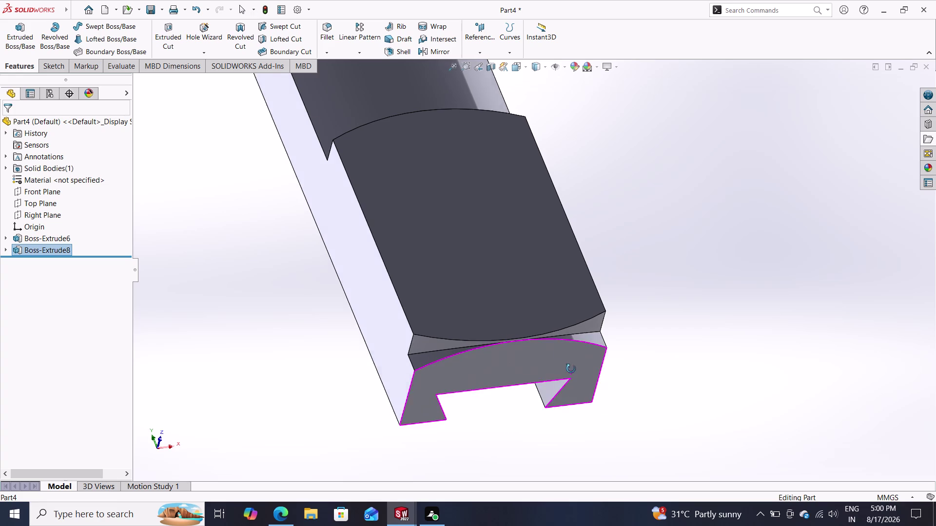
middle_drag(570, 369, 536, 275)
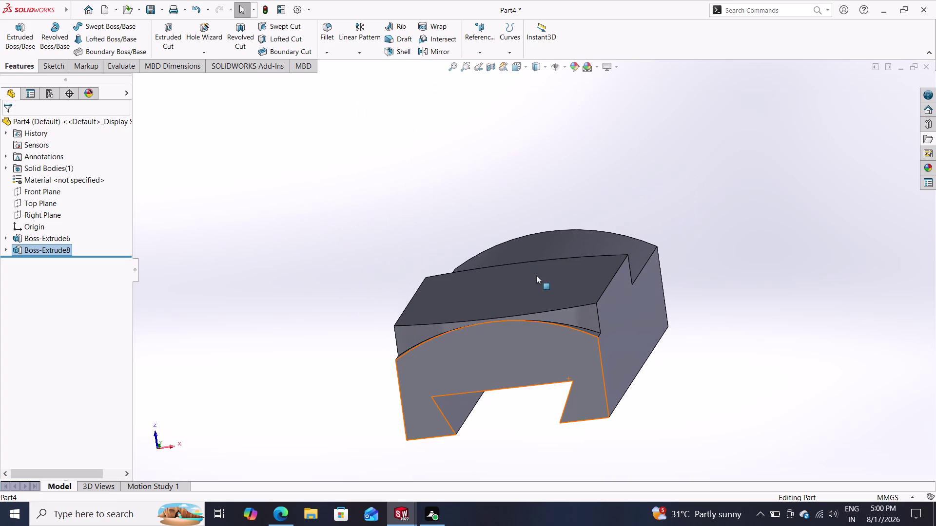
Try selecting the bar's curved face, right edge and end face, then abandon the face-on view.
click(400, 340)
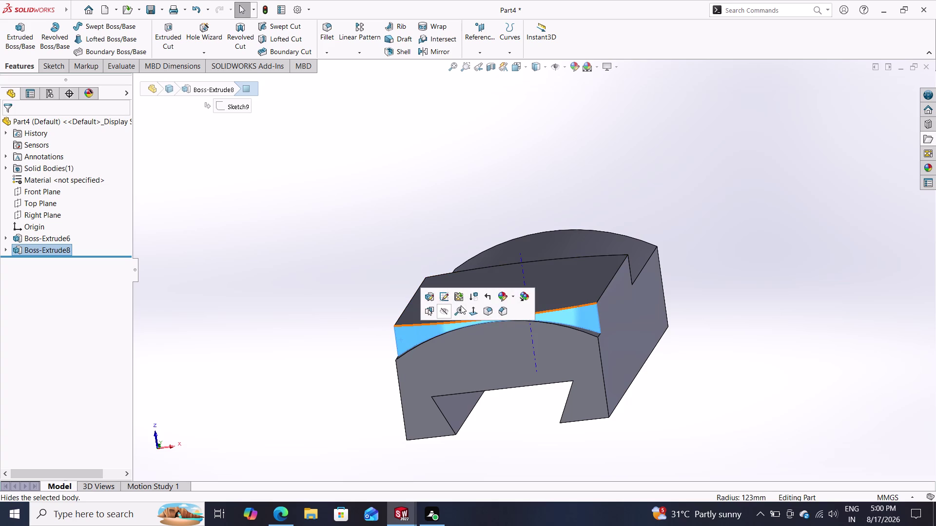
key(Escape)
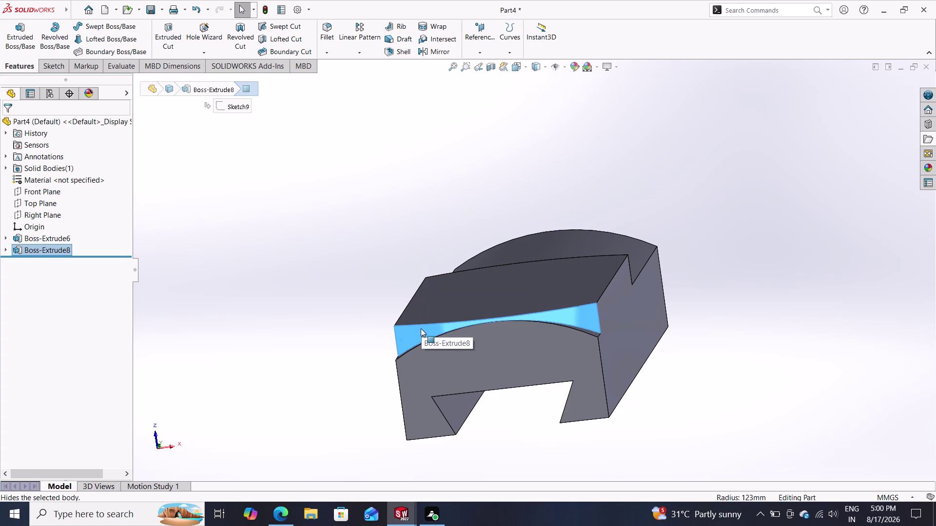
key(Escape)
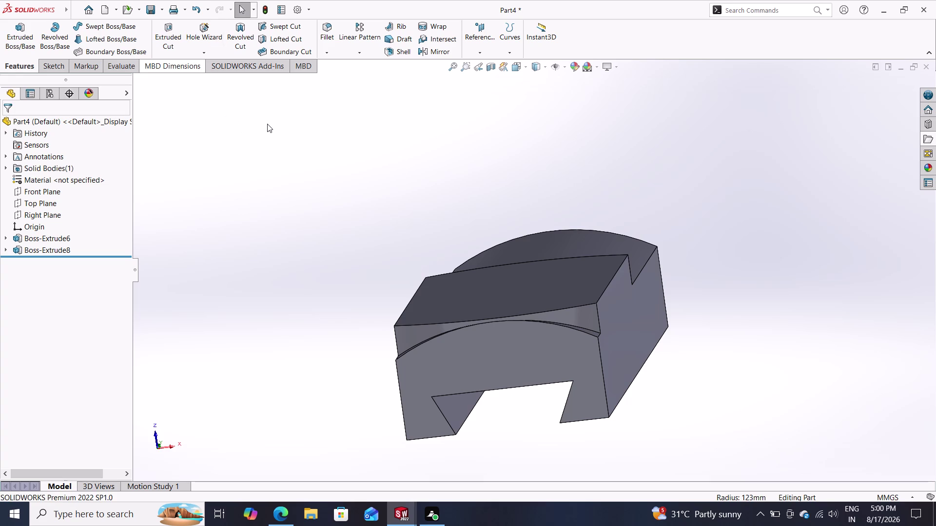
click(52, 64)
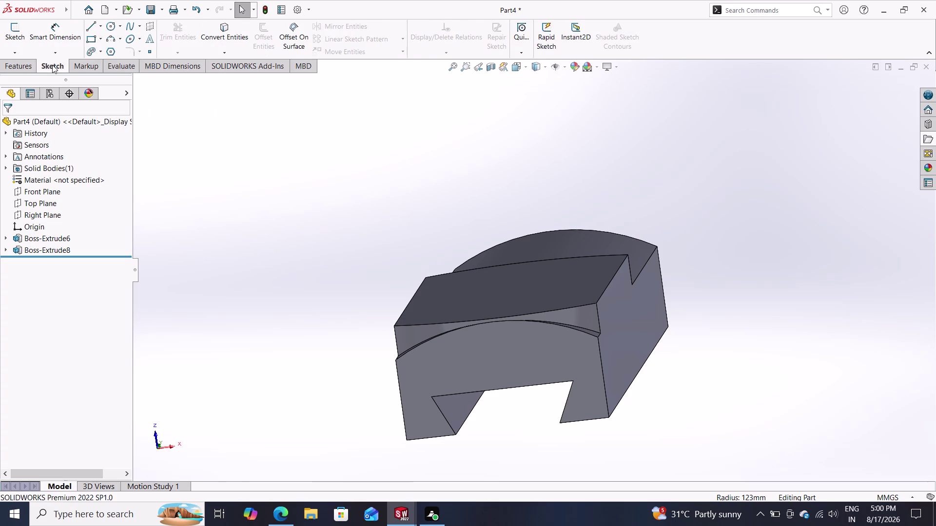
click(233, 30)
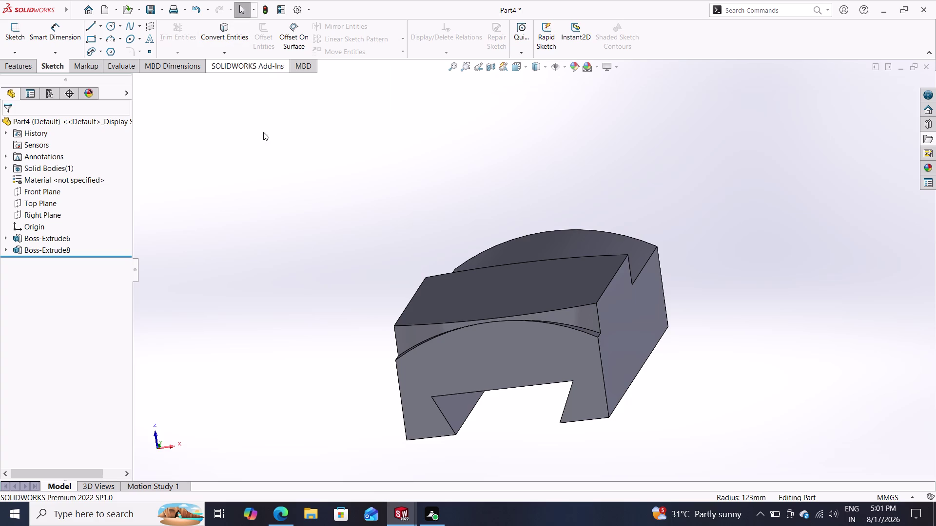
click(599, 320)
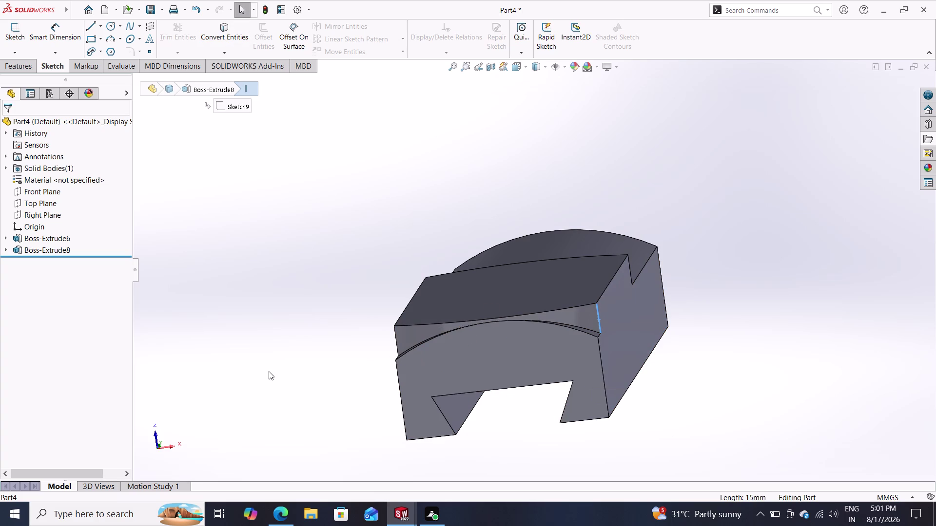
click(226, 34)
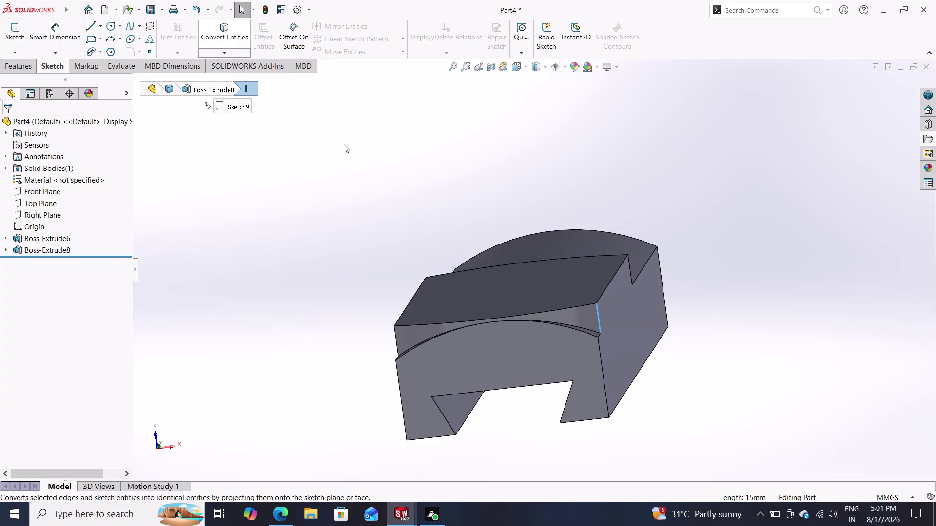
click(599, 319)
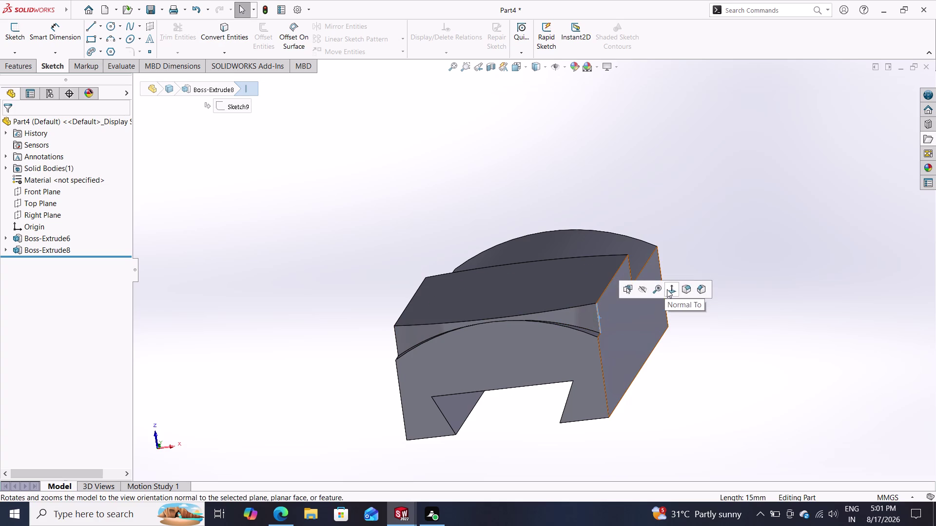
click(667, 289)
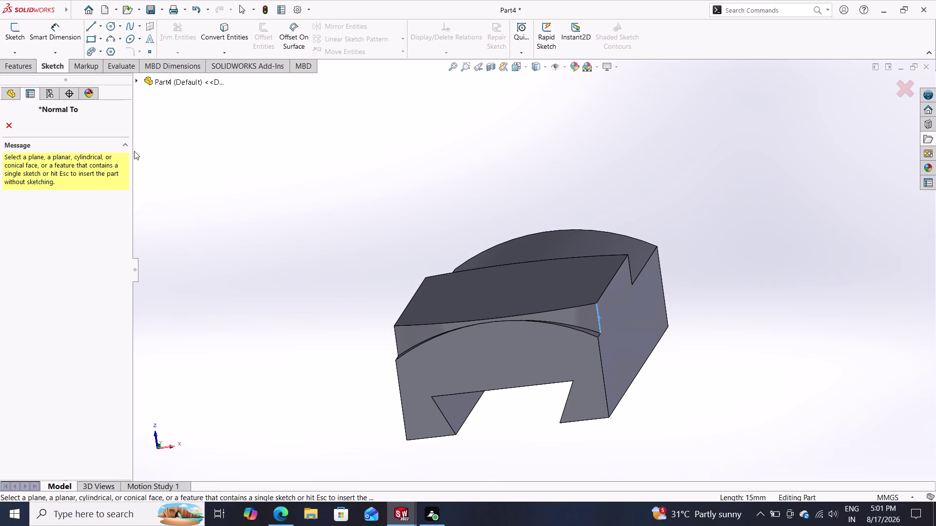
click(12, 120)
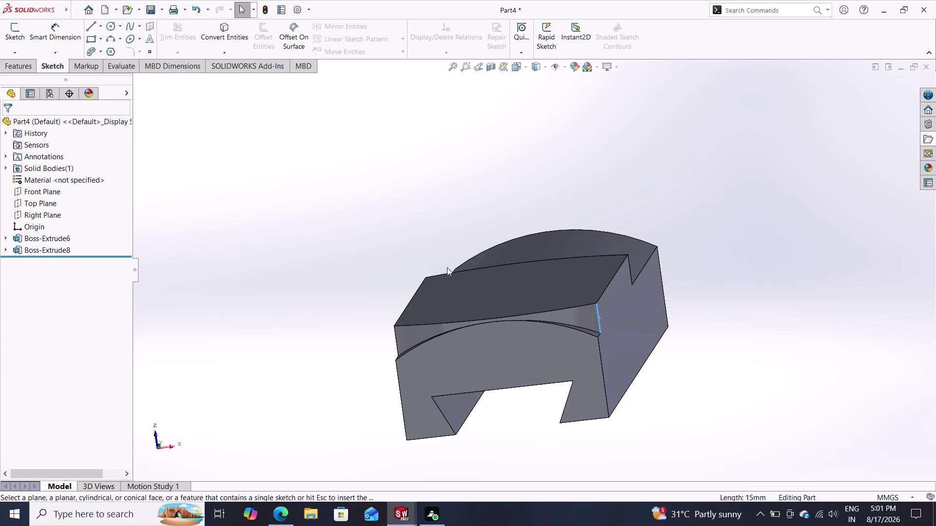
Undo a top-face sketch, then sketch on the bar's front face and begin a line.
click(552, 280)
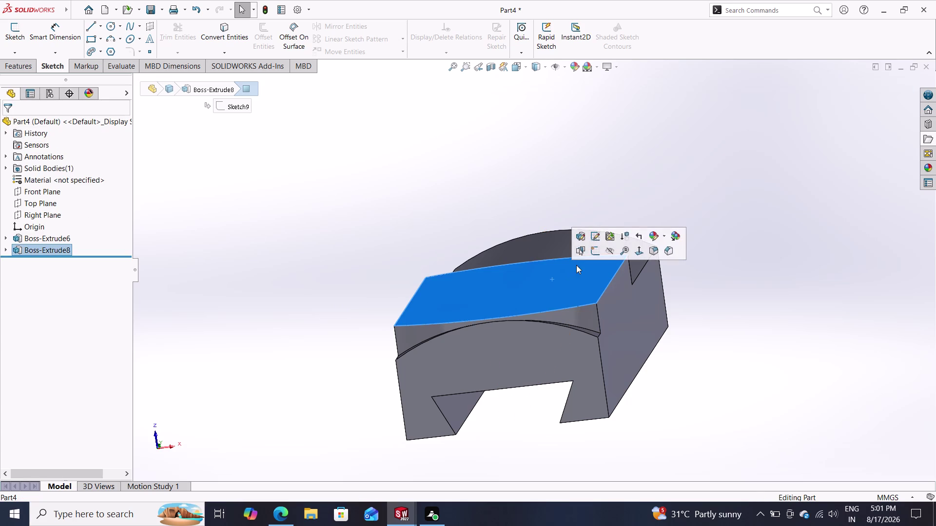
click(591, 254)
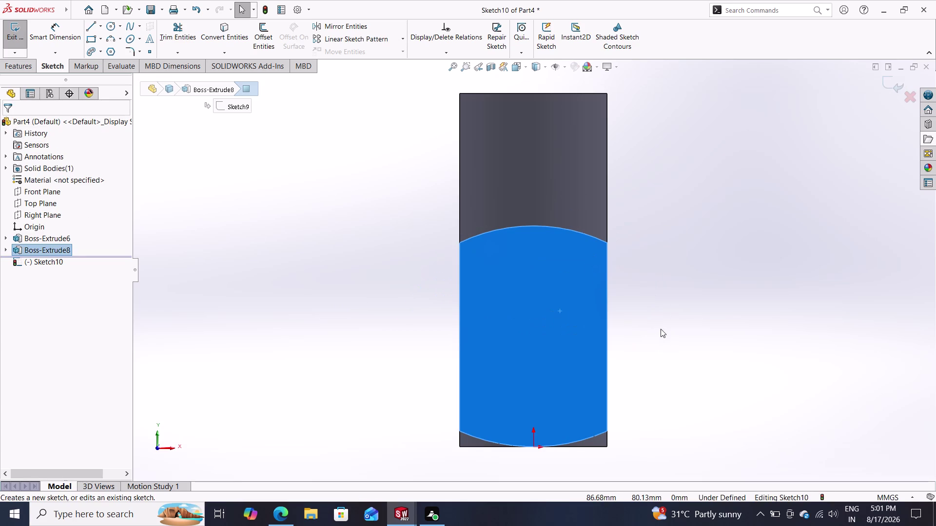
key(ctrl+z)
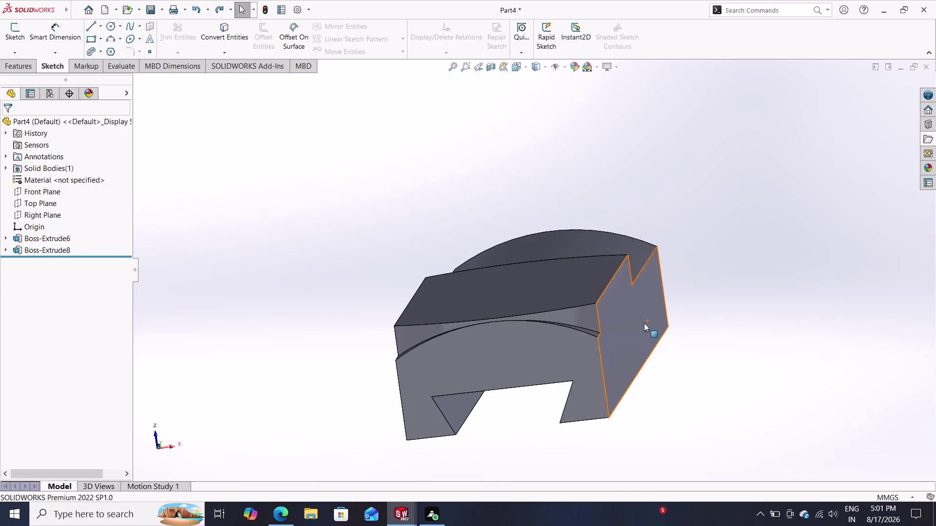
click(561, 352)
click(603, 321)
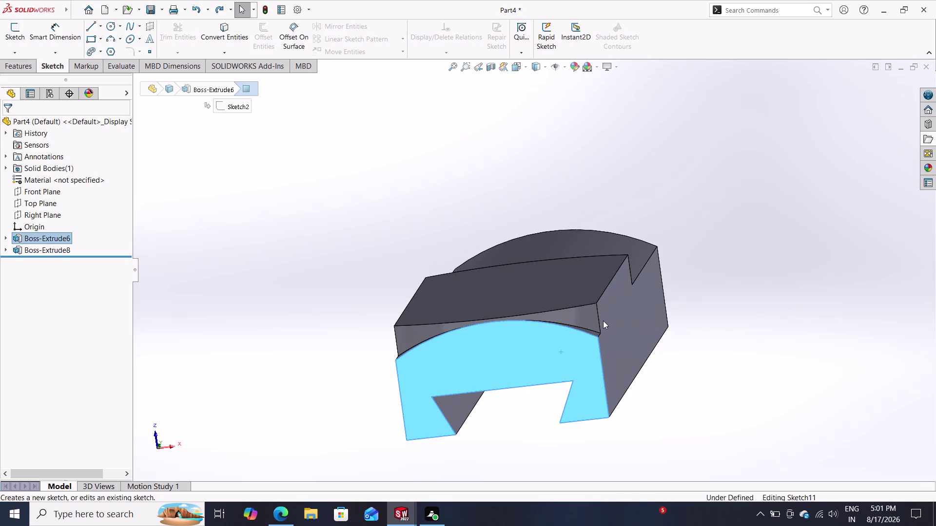
key(Escape)
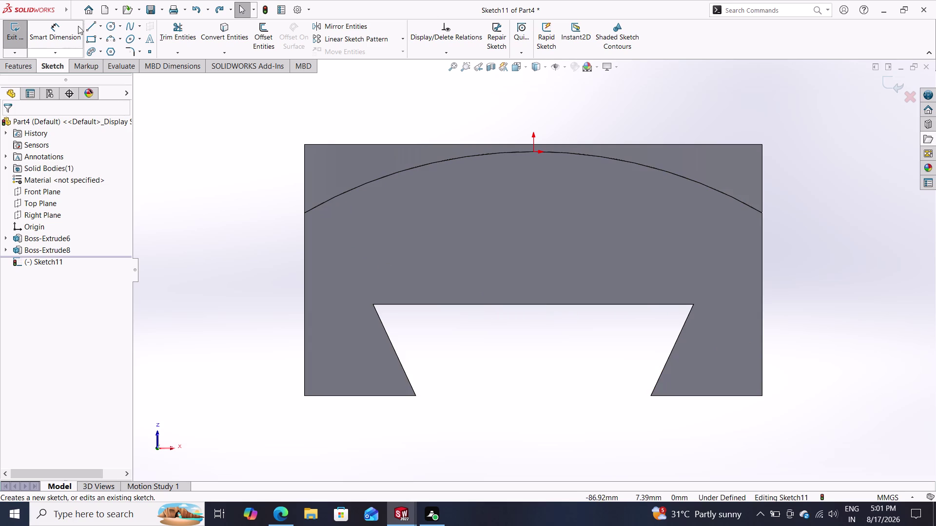
click(92, 26)
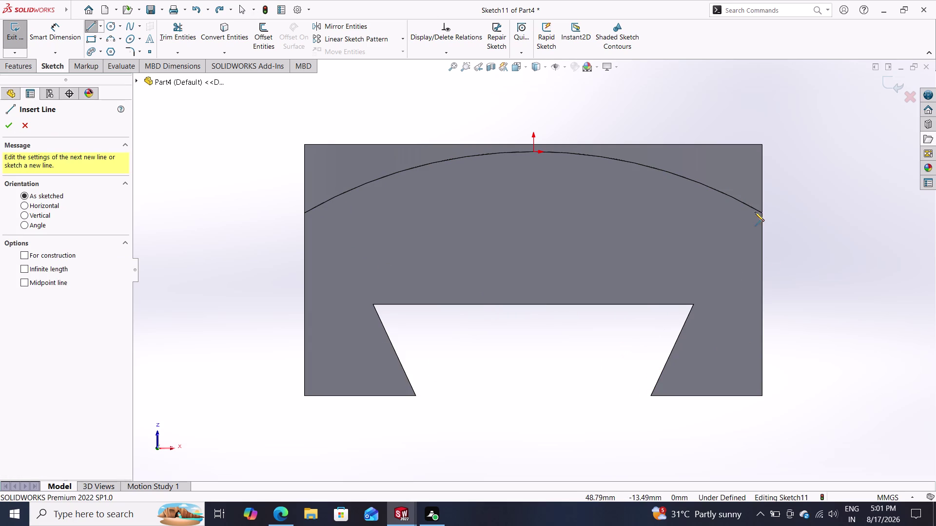
Cancel the line and convert the bar's short right vertical edge into Sketch11.
click(762, 212)
double_click(761, 143)
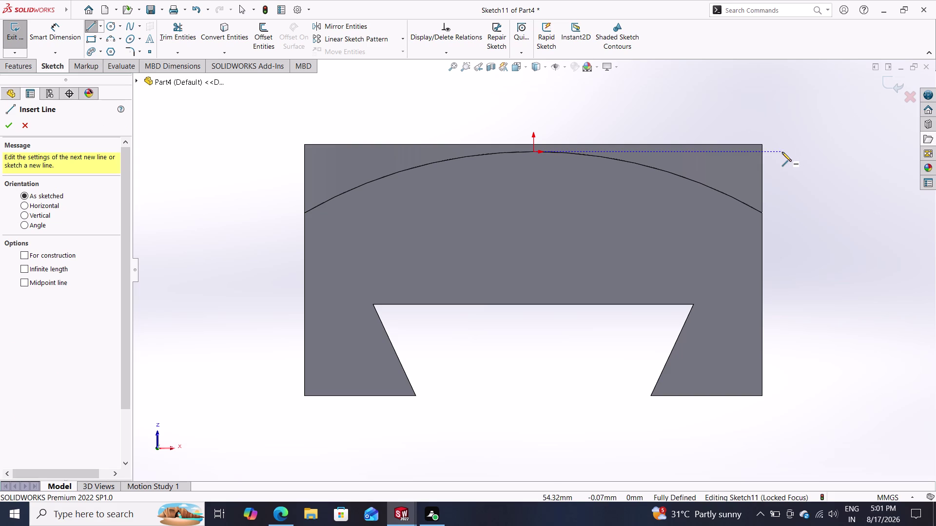
key(Escape)
key(Escape)
click(229, 36)
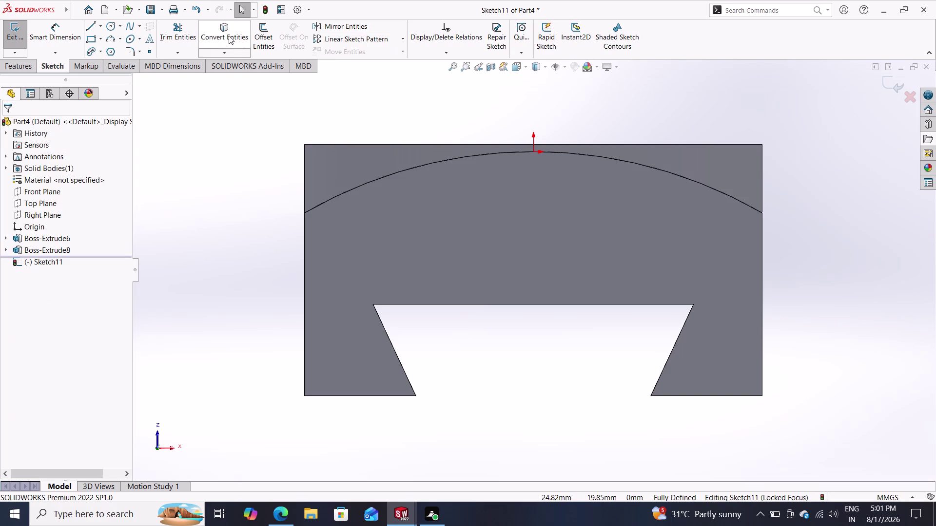
double_click(762, 166)
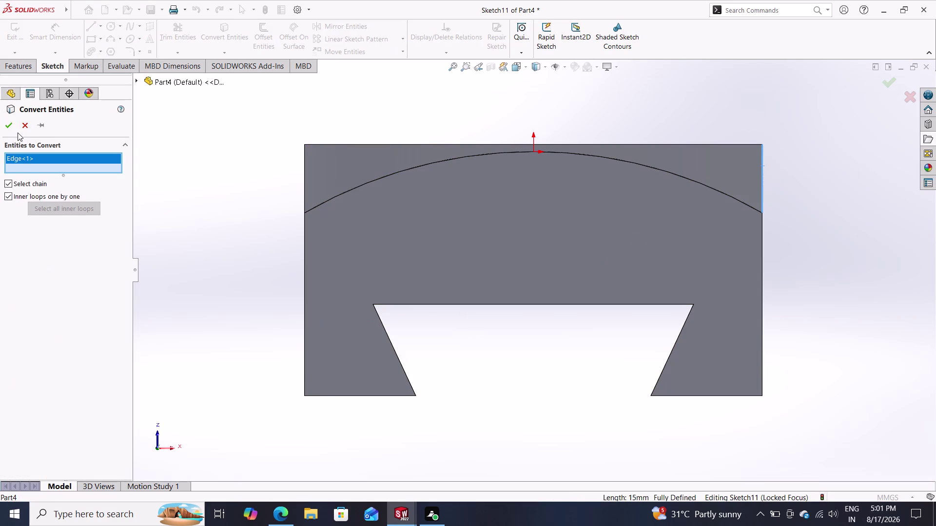
click(8, 128)
Add a 15 mm driven height dimension to the converted edge.
click(53, 35)
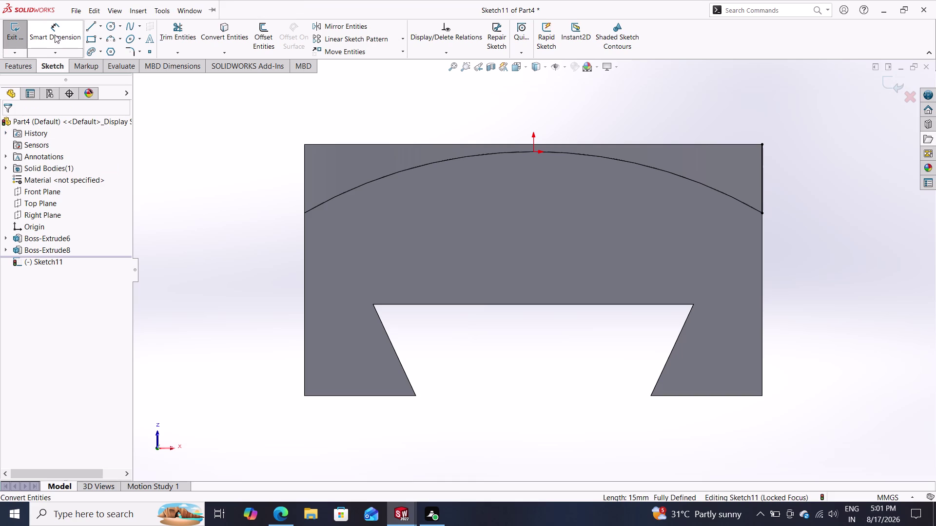
click(761, 172)
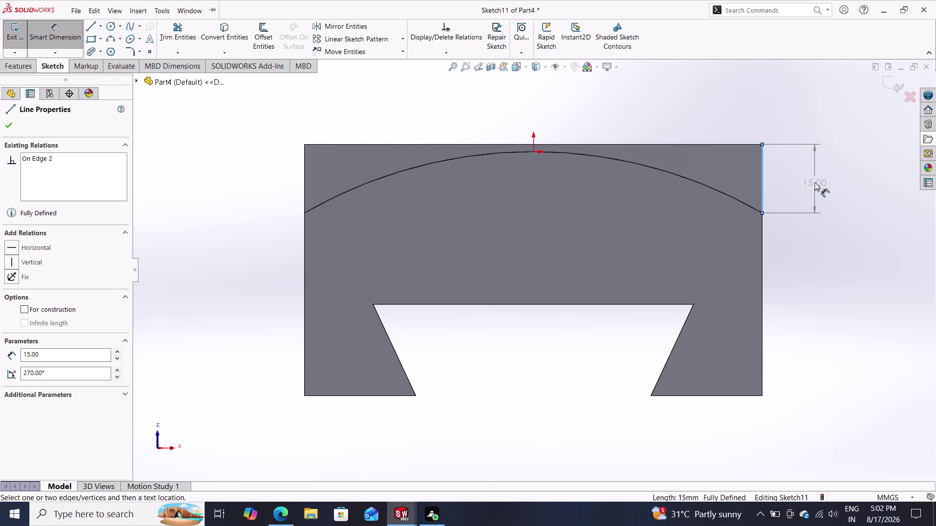
click(814, 182)
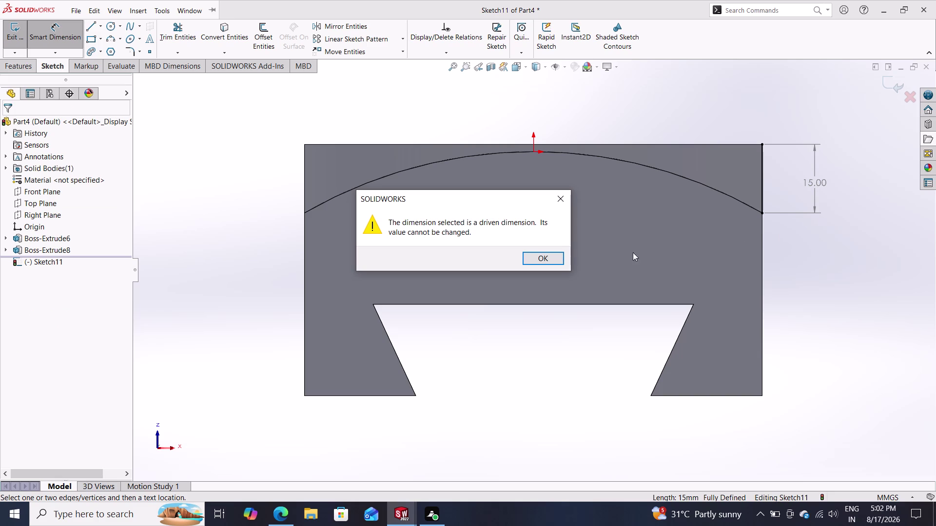
click(554, 261)
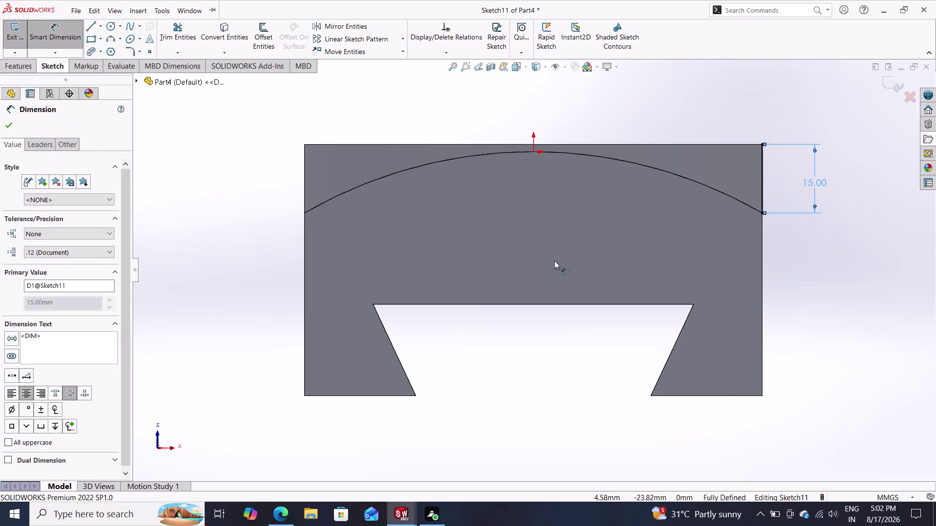
key(Escape)
key(Escape)
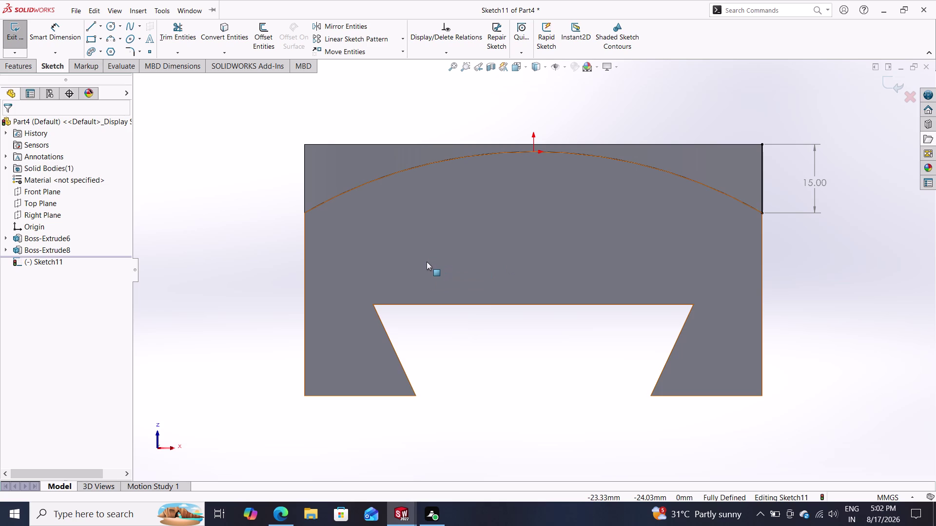
Undo the dimension and converted edge, then exit Sketch11 without keeping it.
key(ctrl+z)
key(ctrl+z)
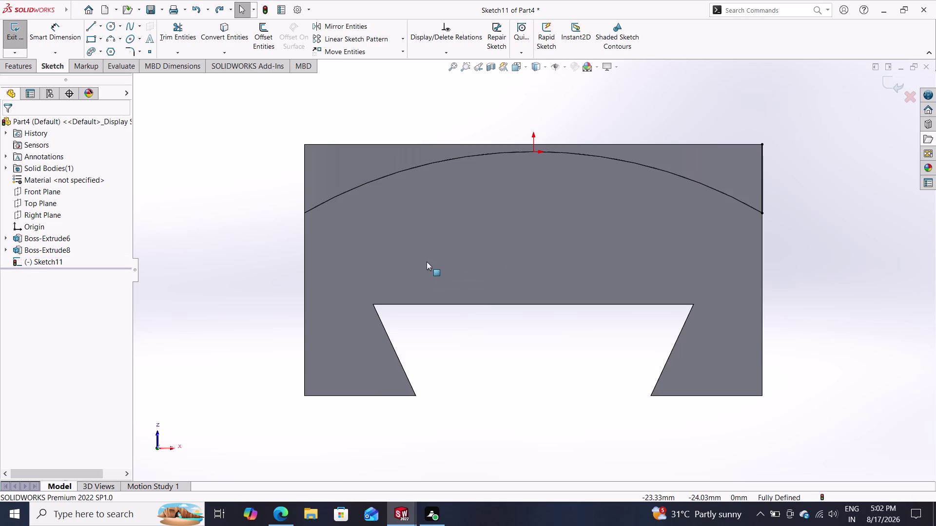
key(ctrl+z)
key(Escape)
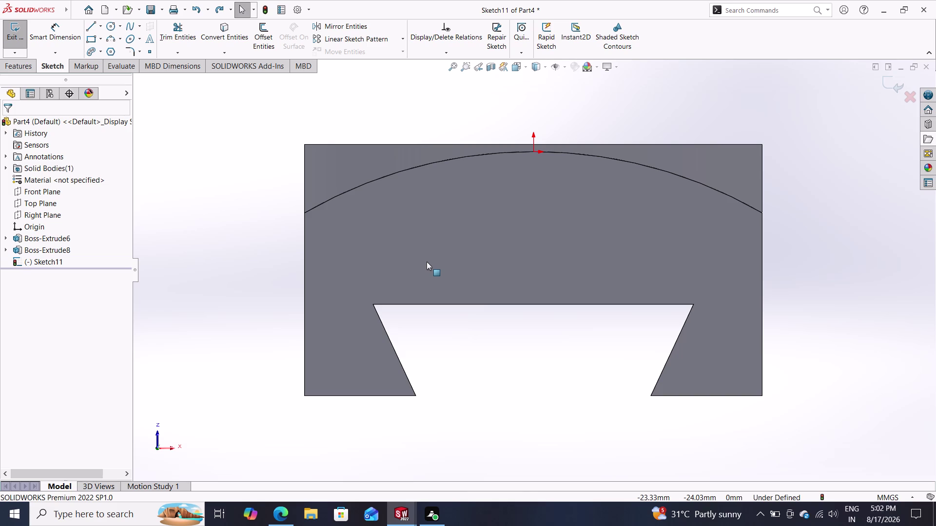
key(ctrl+z)
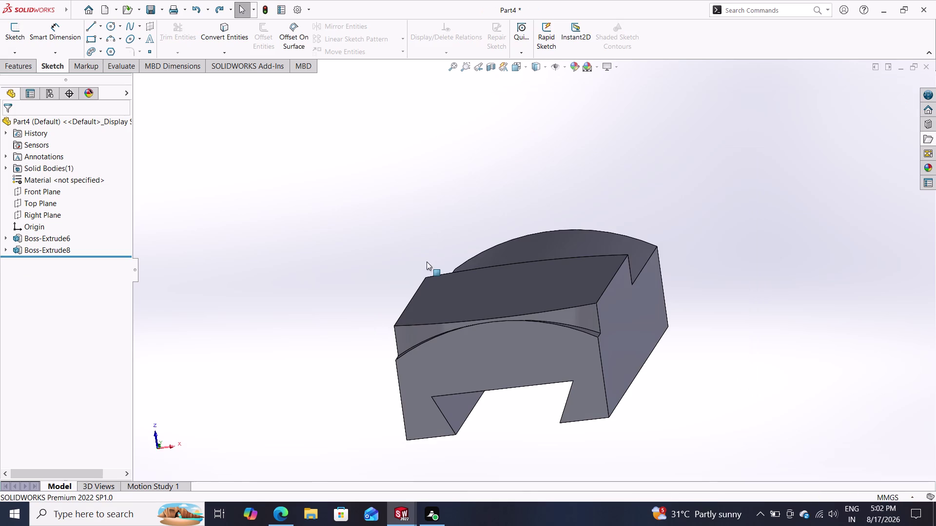
click(50, 250)
click(58, 223)
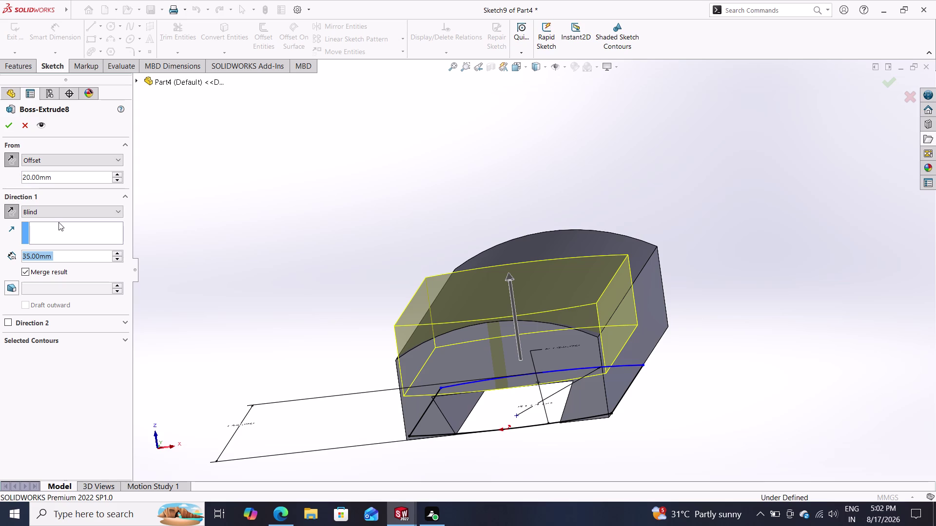
text(40)
key(Return)
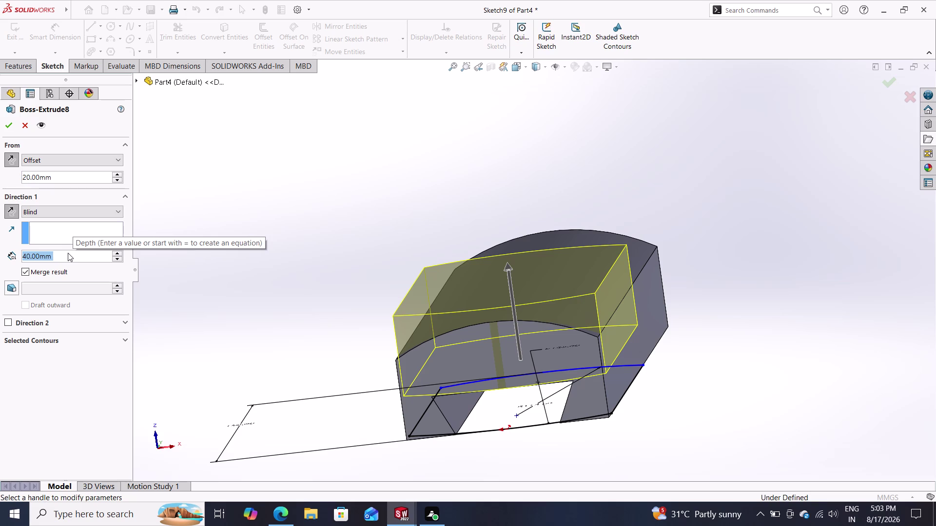
text(3)
text(5)
key(Return)
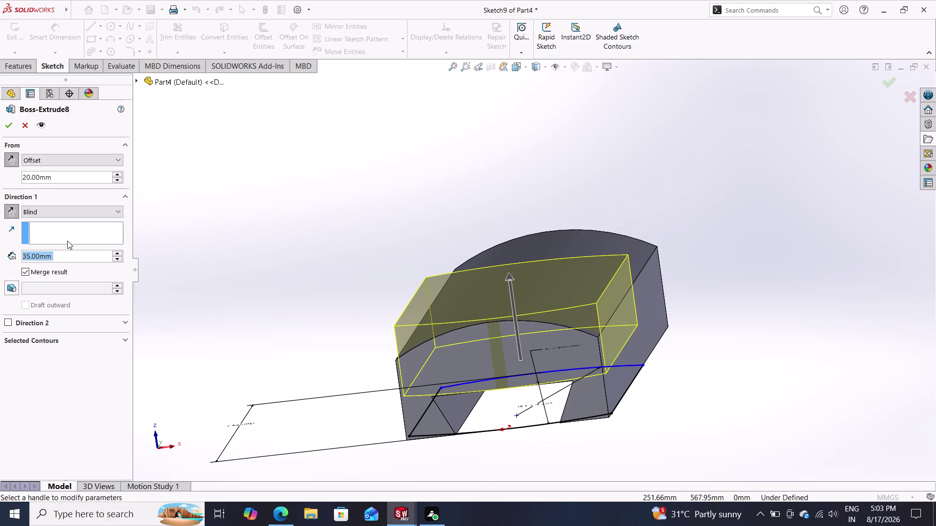
text(25)
key(Return)
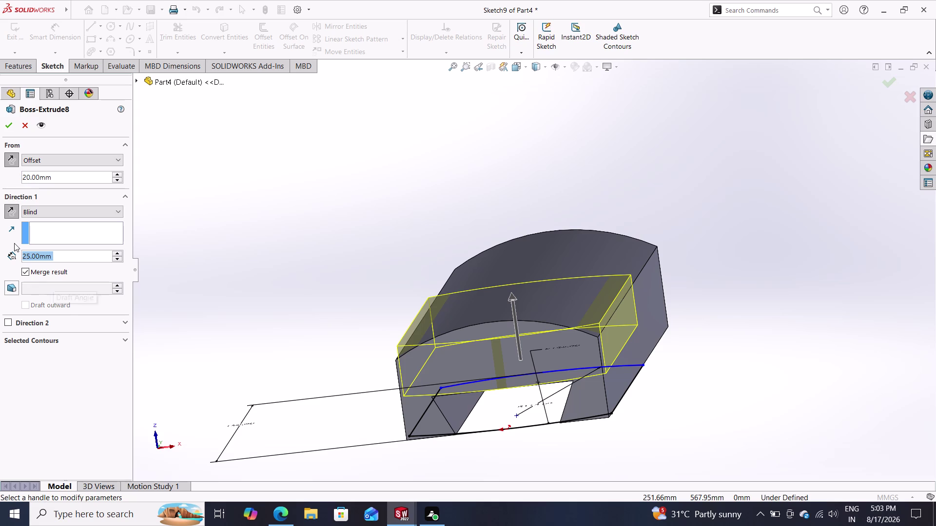
key(3)
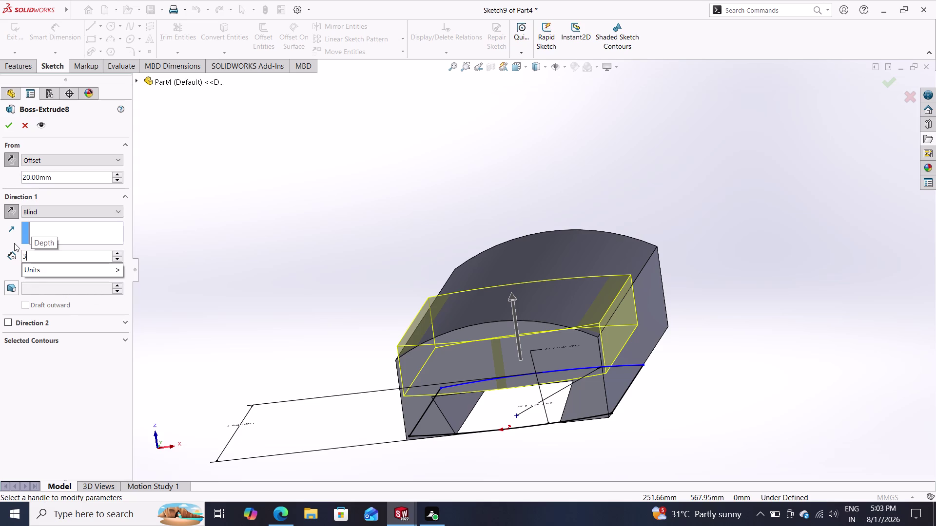
key(Escape)
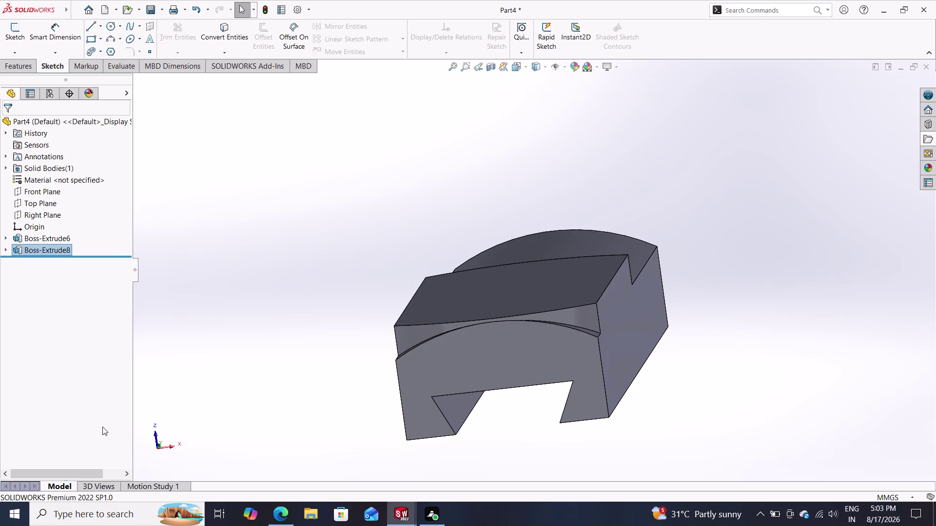
click(50, 252)
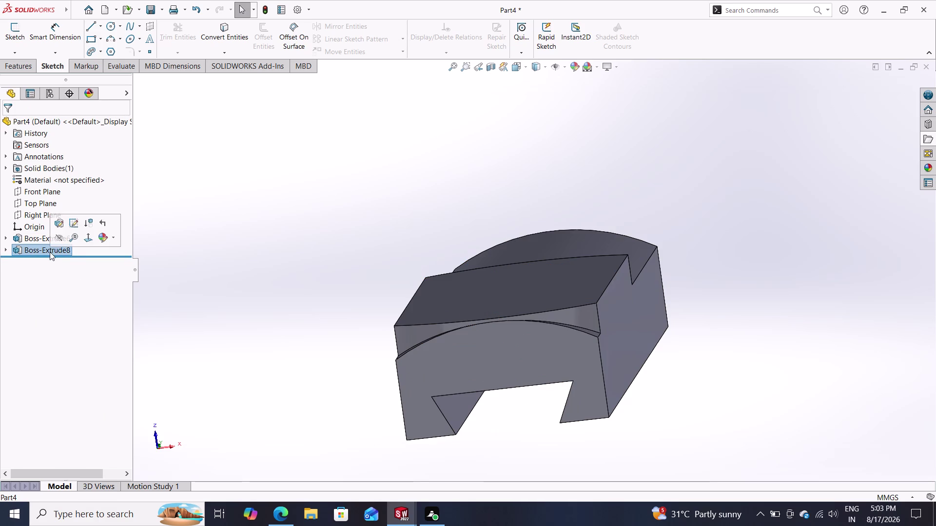
Edit Boss-Extrude8, preview 25 mm then 30 mm depth, and accept 30 mm.
key(Escape)
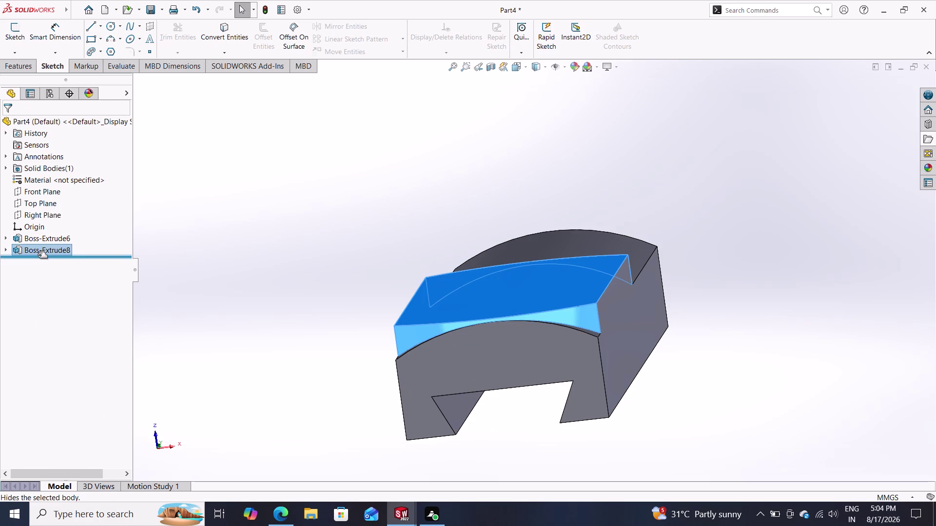
click(38, 256)
key(Escape)
key(Escape)
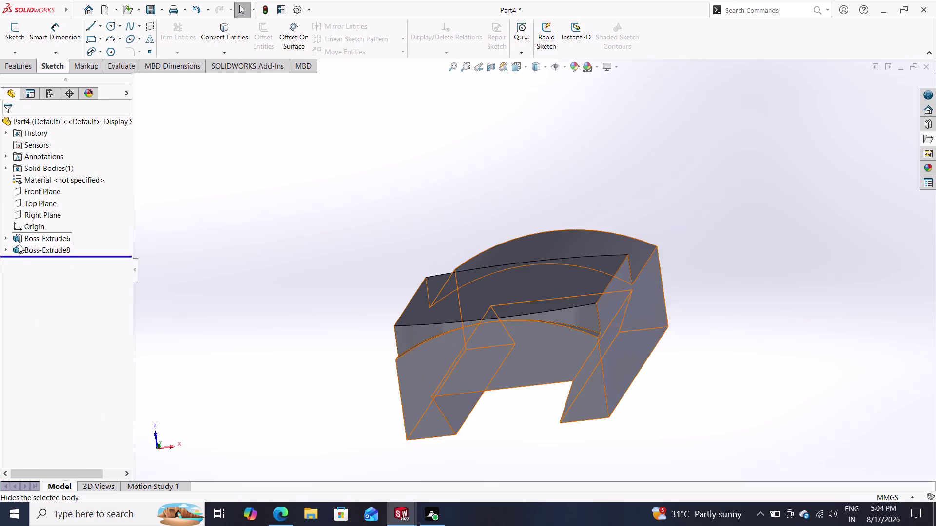
click(21, 252)
click(29, 224)
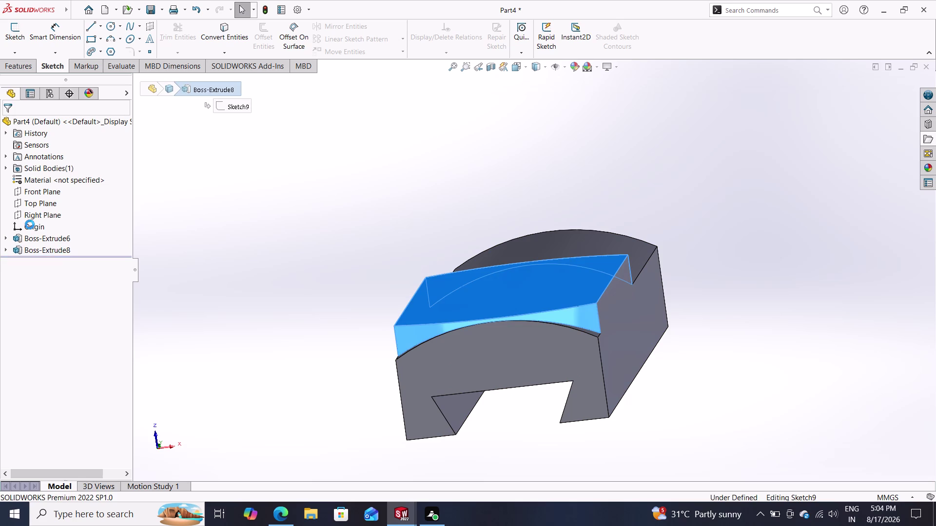
text(2)
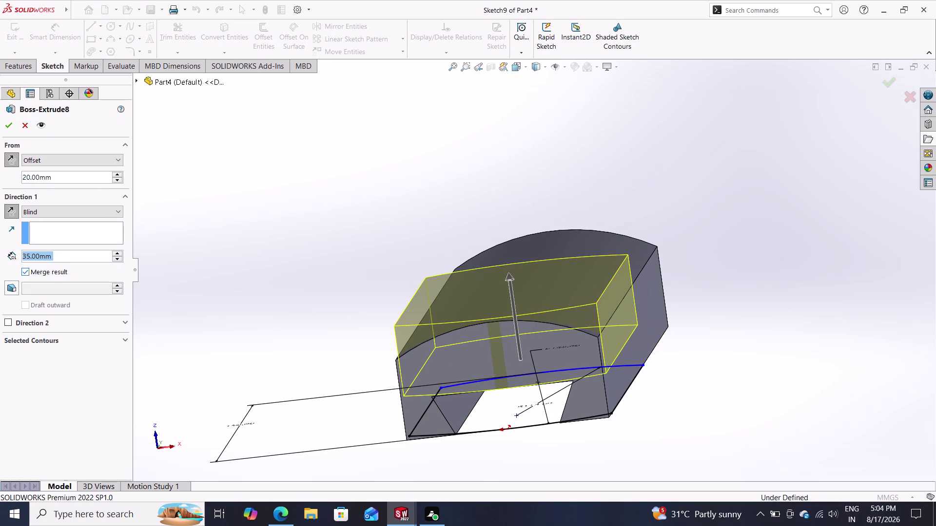
text(5)
key(Return)
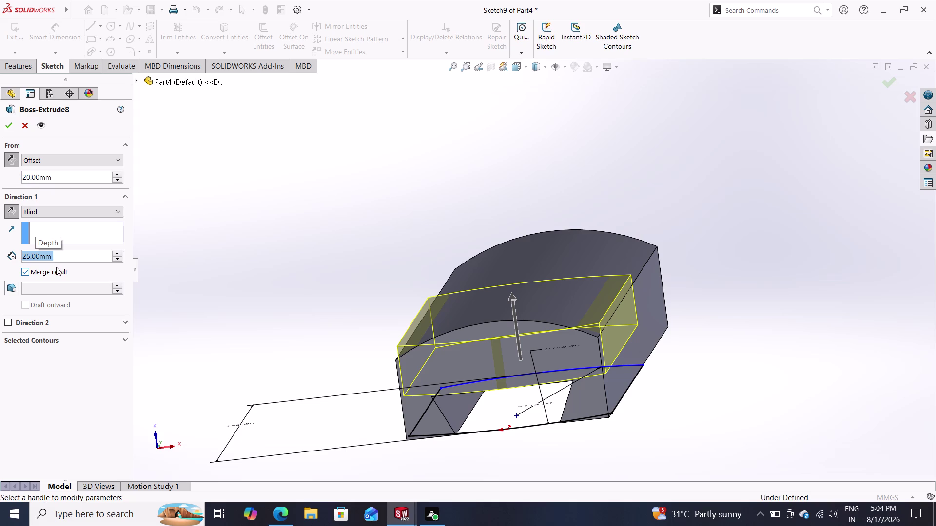
text(30)
key(Return)
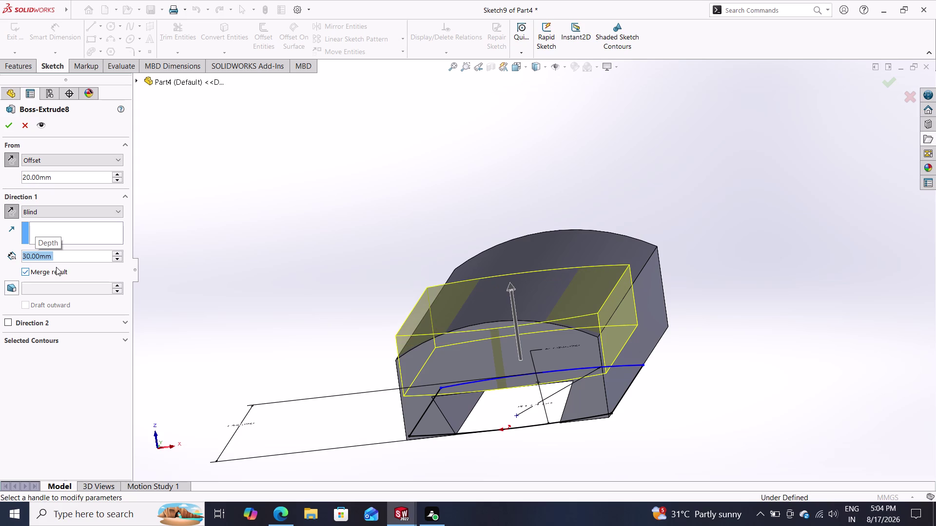
click(15, 125)
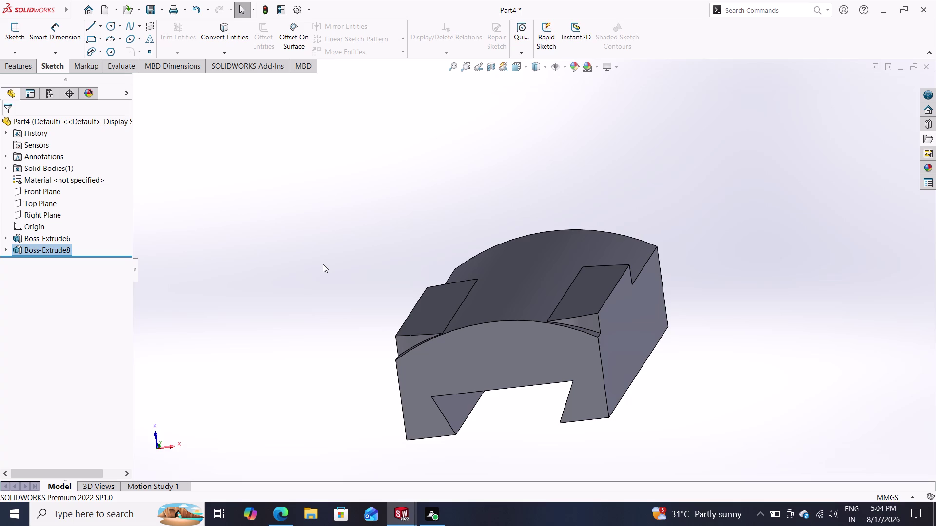
click(22, 253)
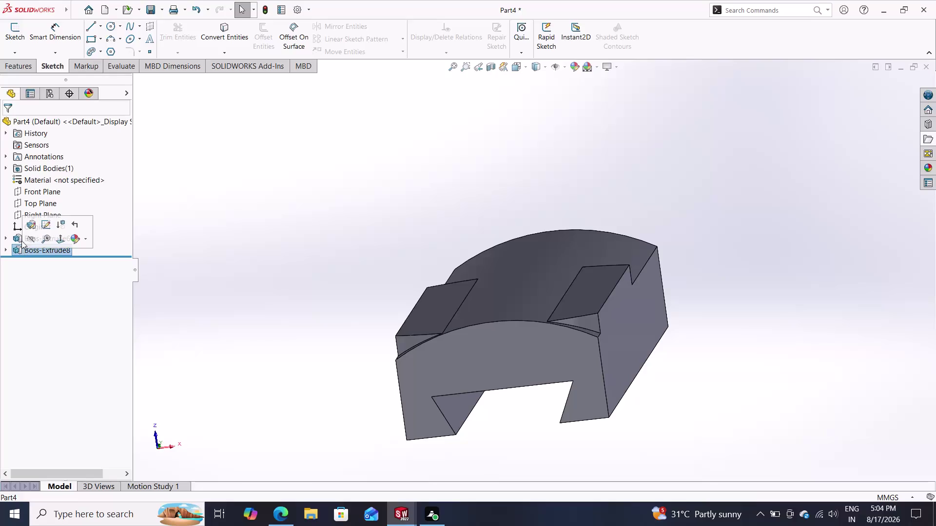
Change Boss-Extrude8's depth to 35 mm and accept it.
click(31, 223)
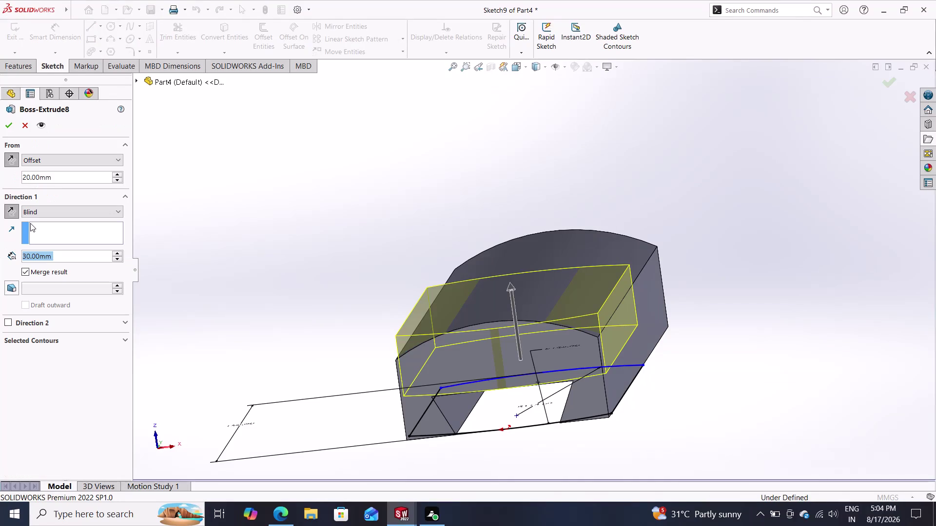
text(35)
key(Return)
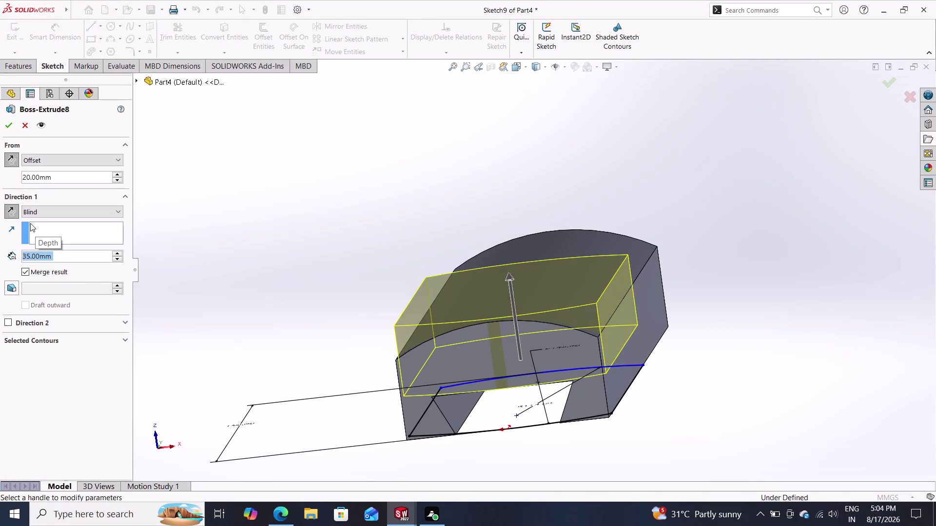
click(8, 129)
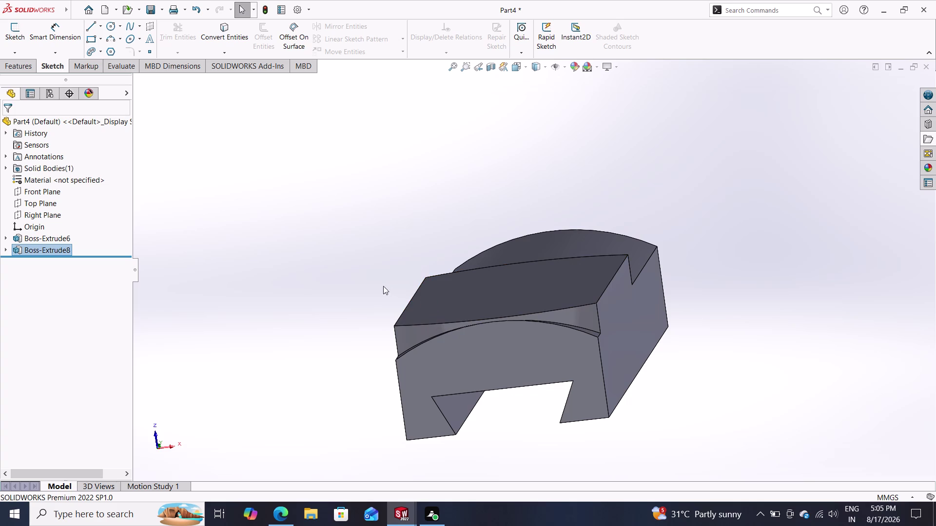
Edit Boss-Extrude8 again and set its depth to 40 mm.
click(48, 254)
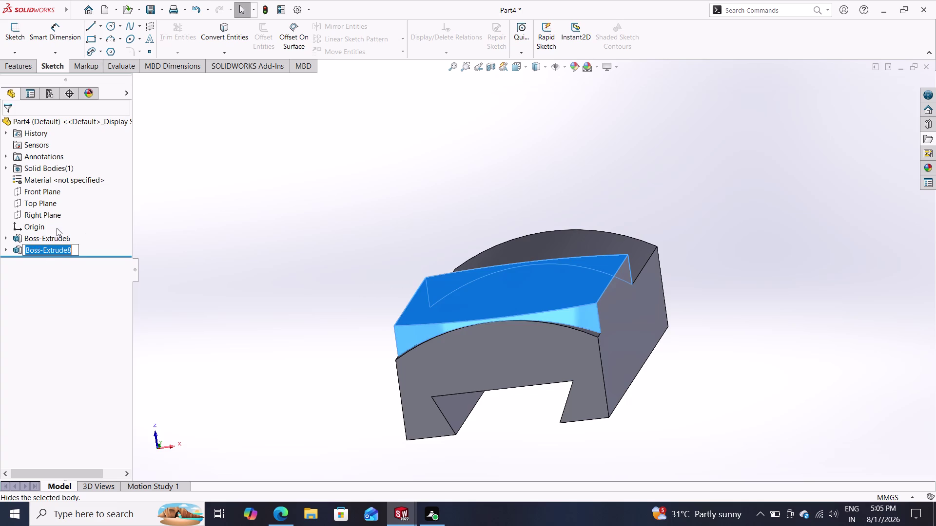
click(16, 251)
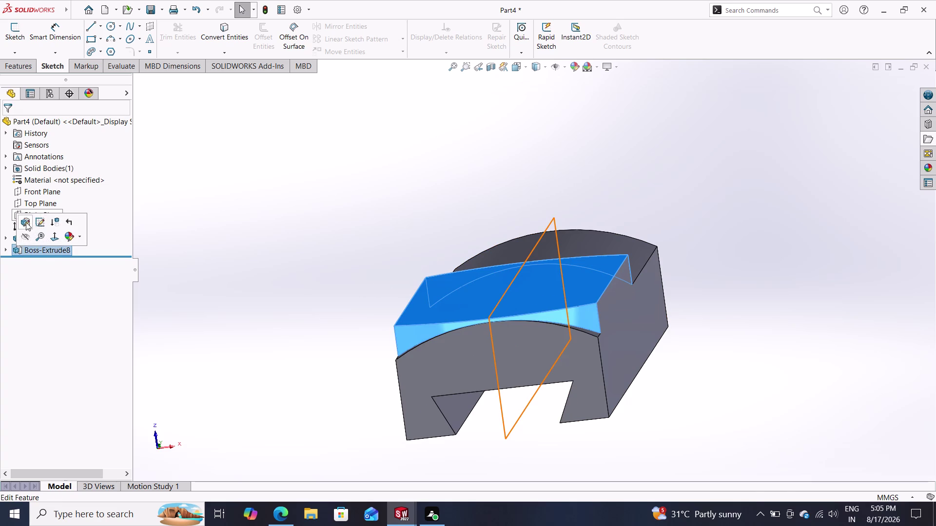
click(26, 222)
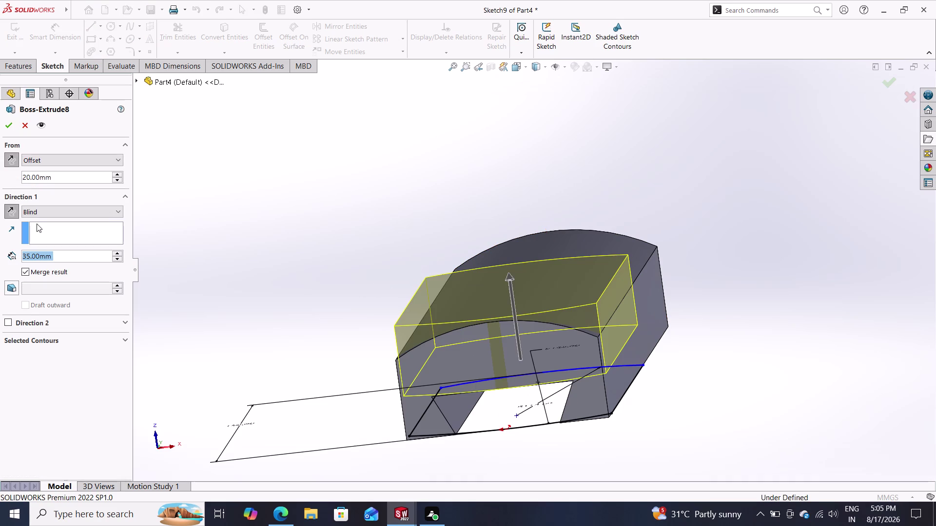
text(4)
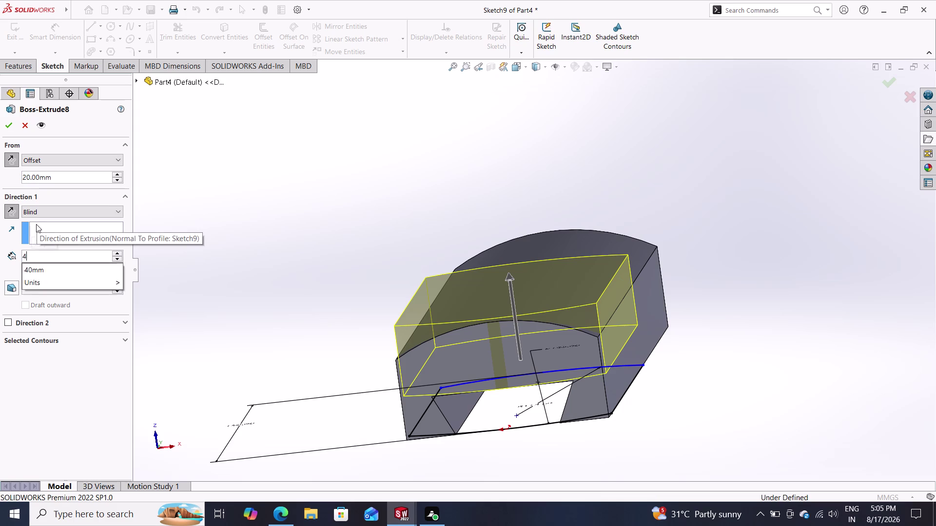
text(0)
key(Return)
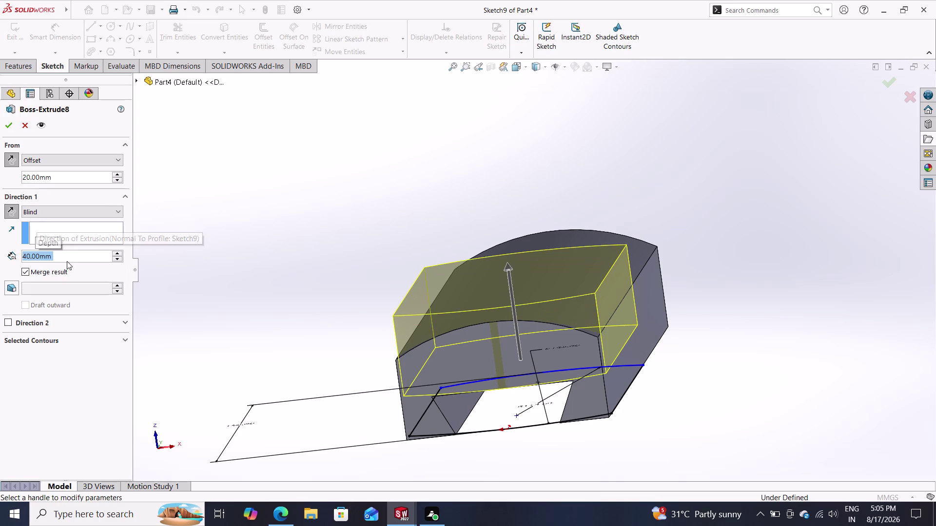
click(5, 128)
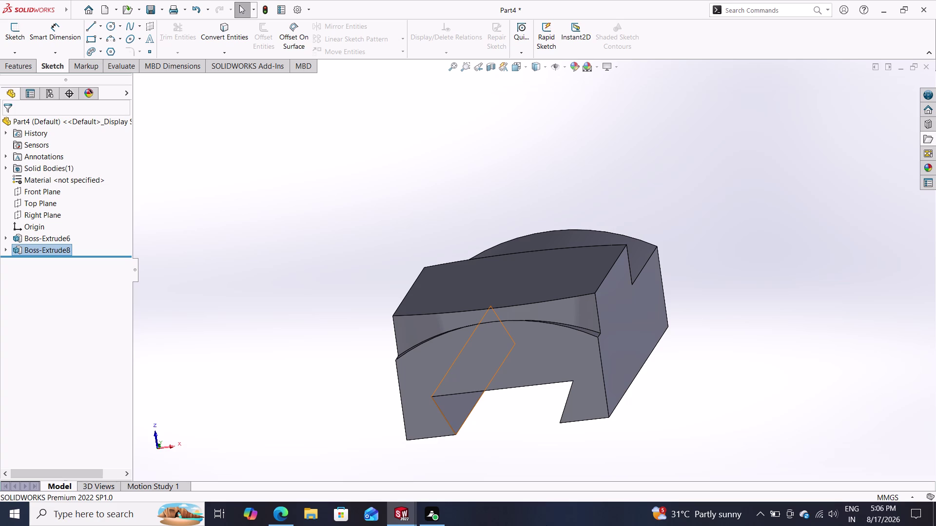
scroll(down, 3)
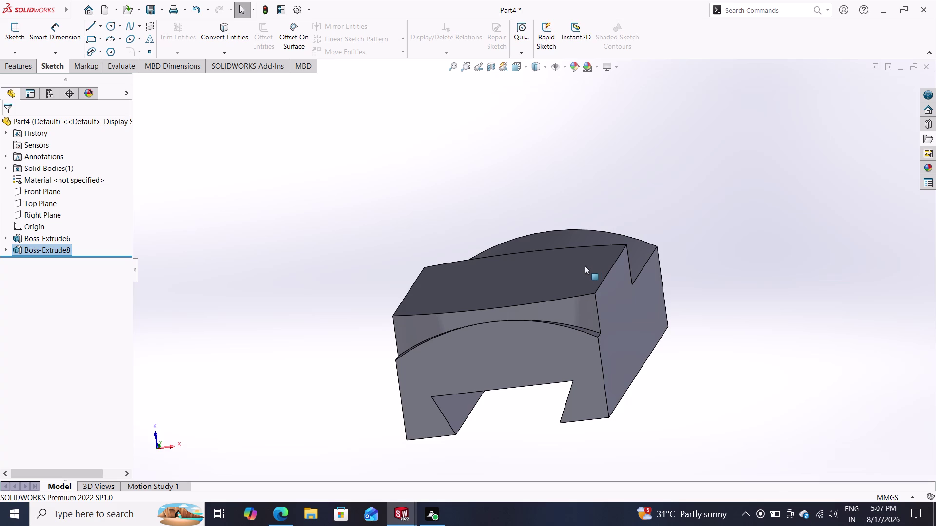
Create Sketch12 on the block's top face and start Convert Entities.
click(575, 271)
click(619, 236)
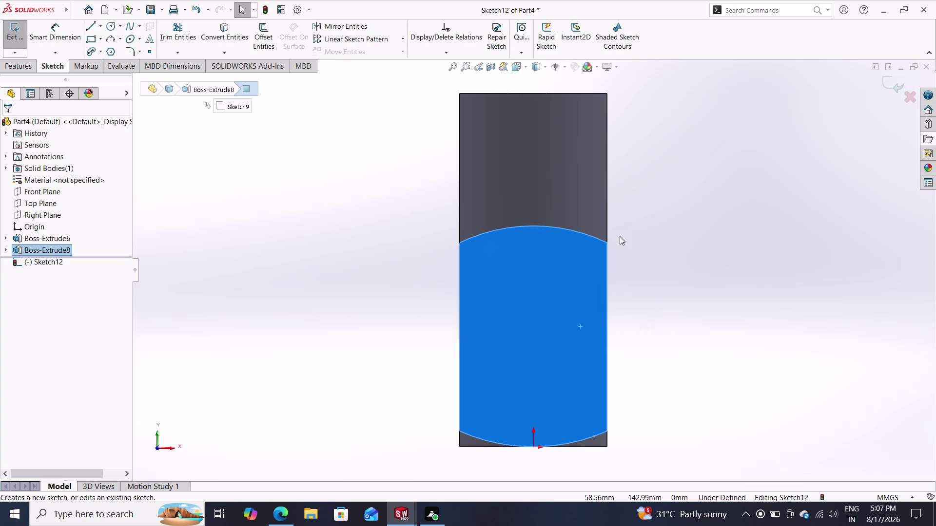
key(Escape)
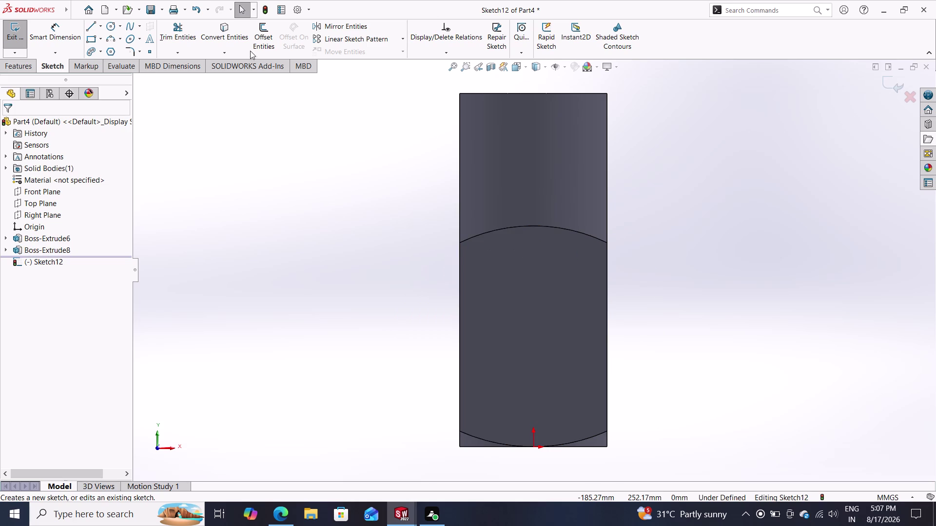
click(231, 35)
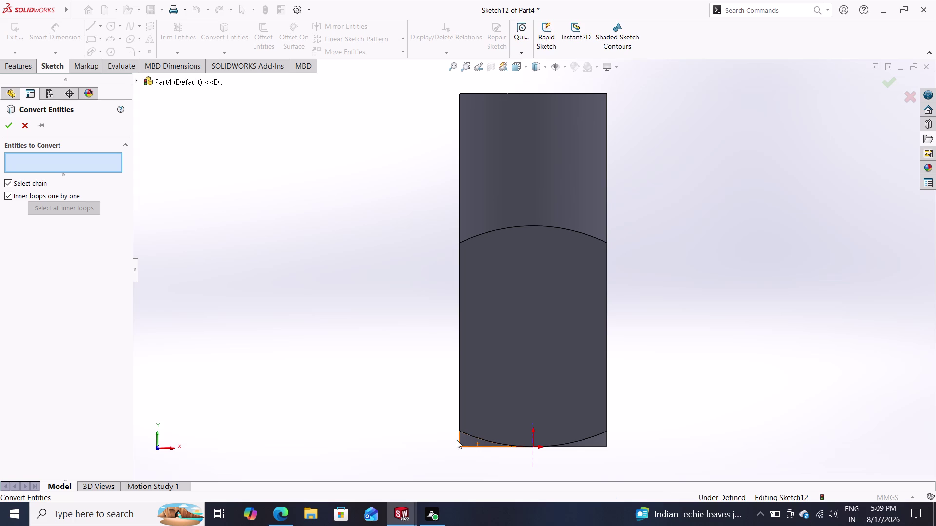
Convert the two thin faces left and right of the bottom arc into Sketch12.
click(473, 443)
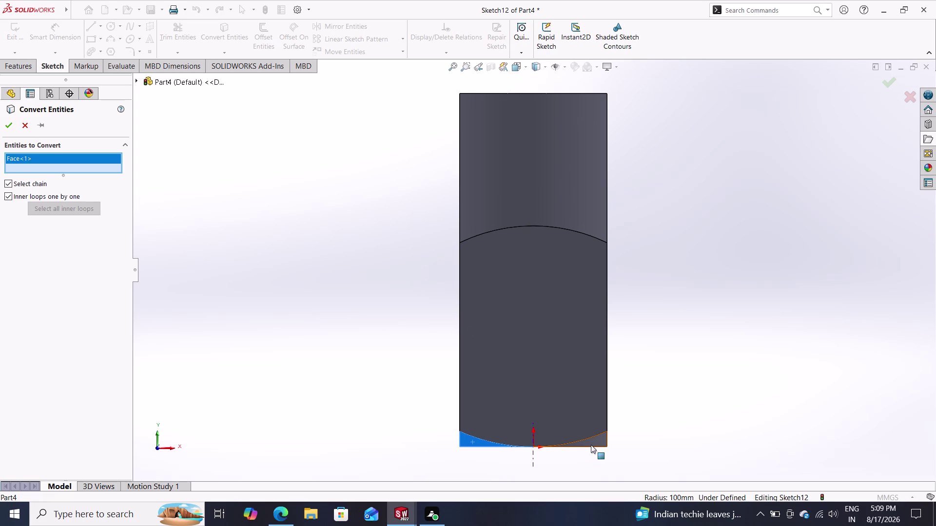
click(594, 444)
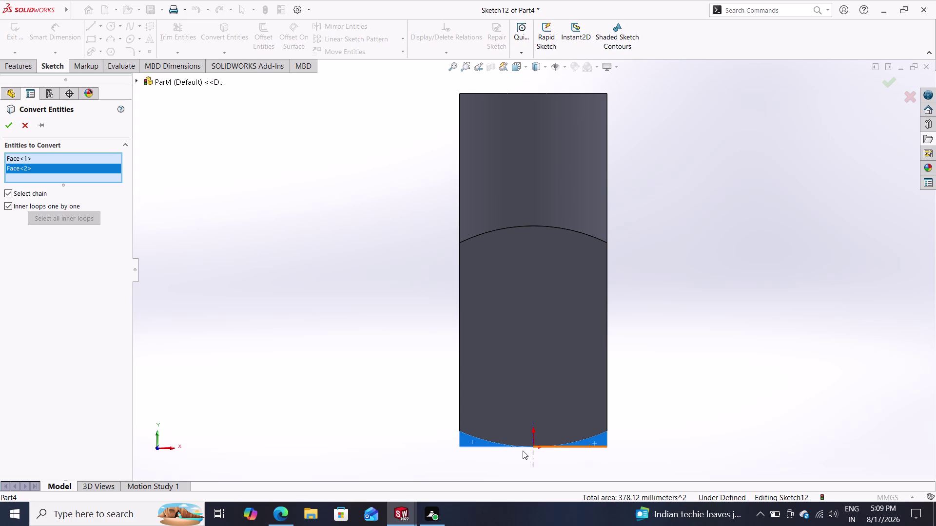
double_click(12, 123)
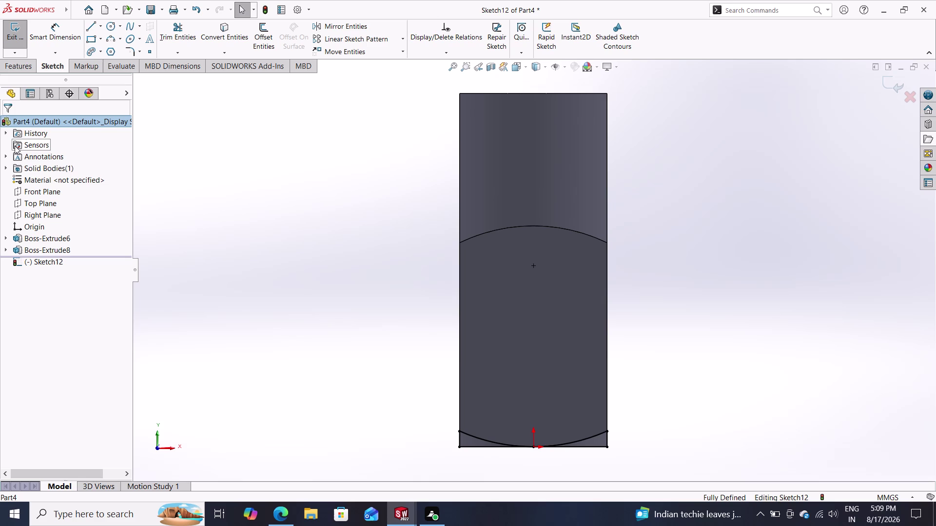
click(16, 63)
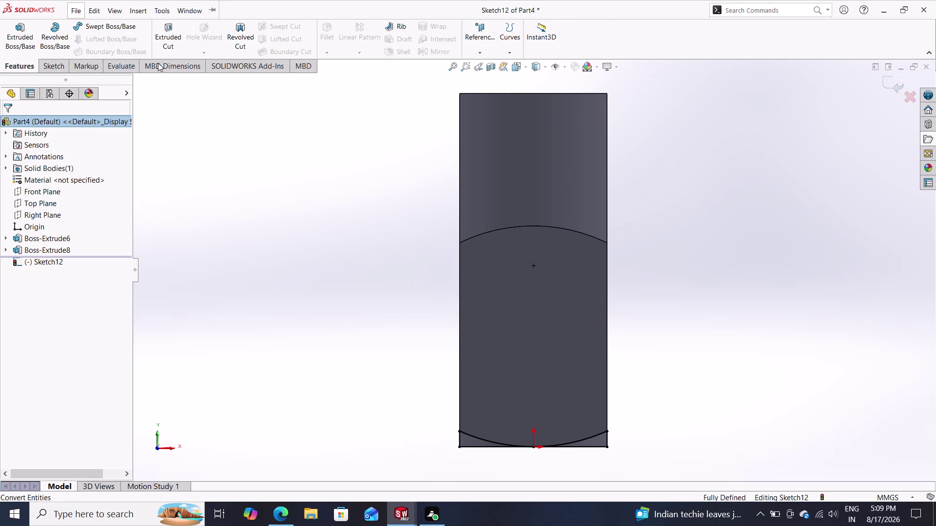
Start an Extruded Cut, picking Sketch12's bottom arc contour and region as profiles.
click(163, 35)
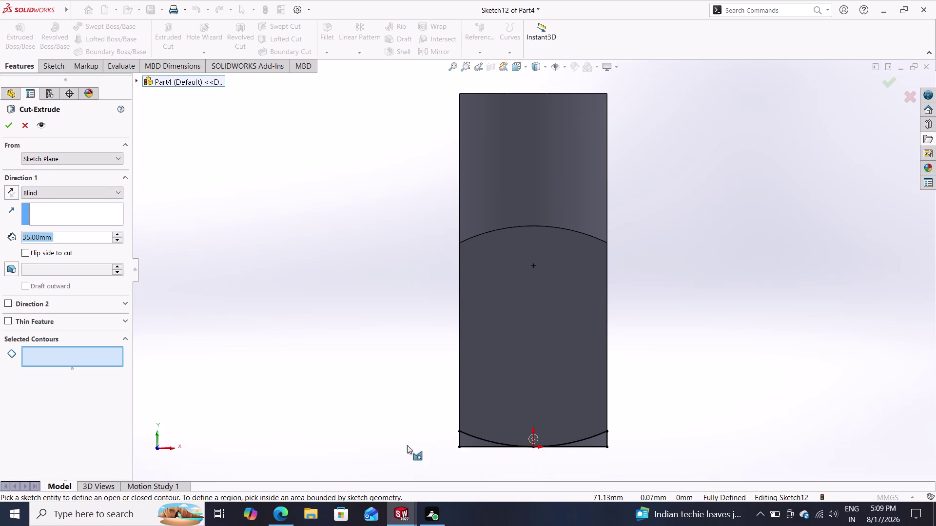
click(469, 445)
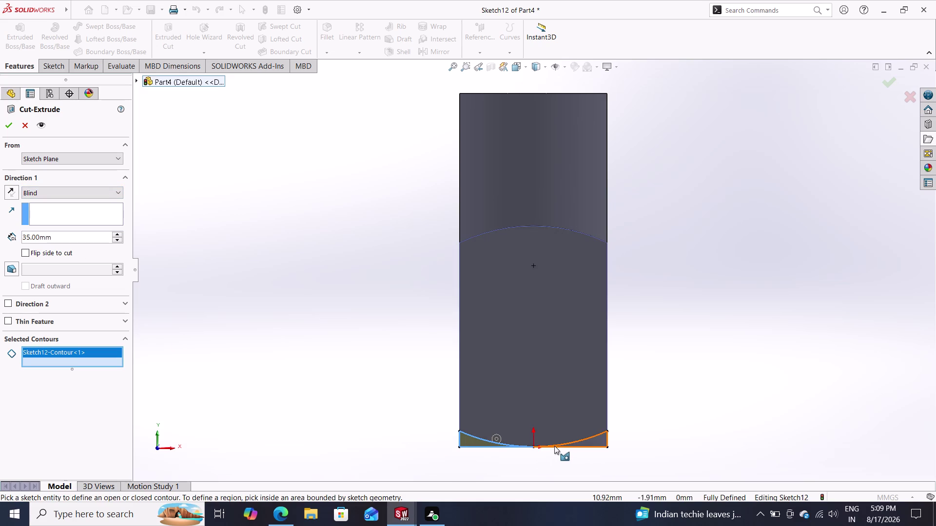
click(585, 443)
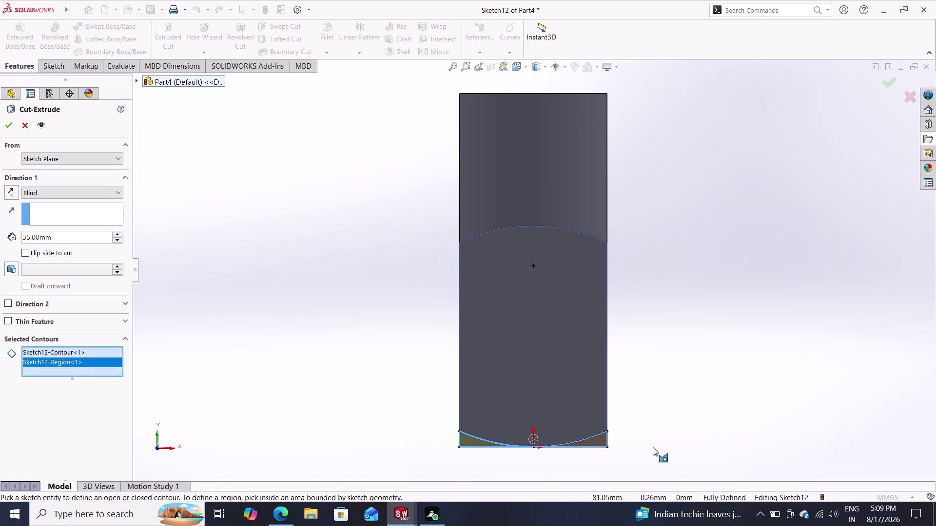